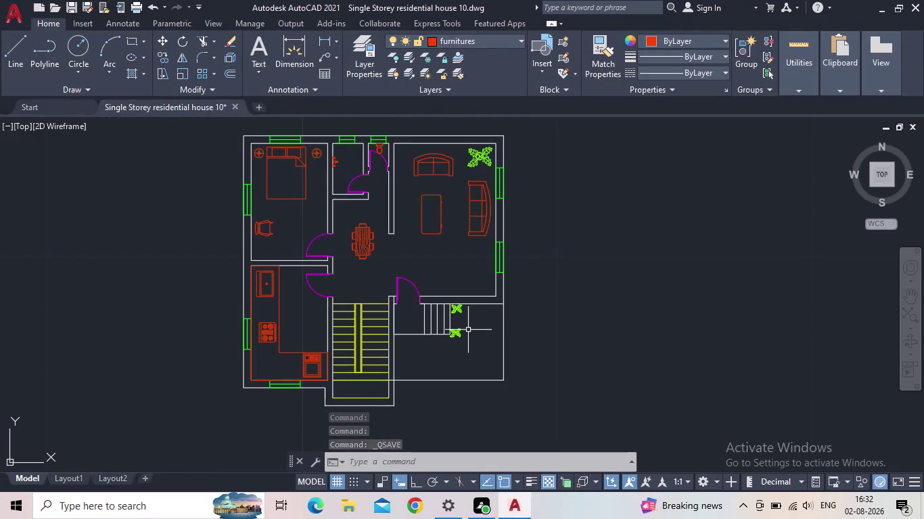
Recentre the floor plan and create a new layer named 'section'.
scroll(up, 3)
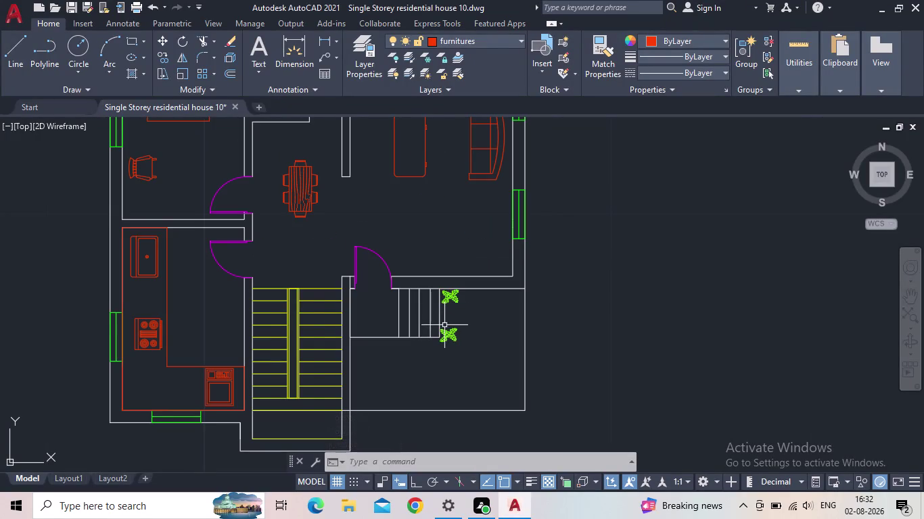
middle_drag(453, 345, 459, 399)
scroll(down, 3)
scroll(down, 3)
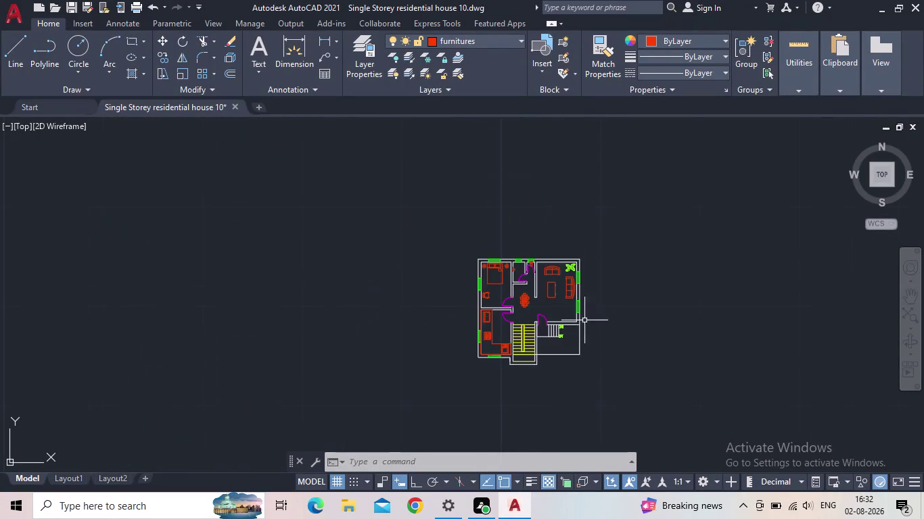
scroll(up, 3)
click(75, 6)
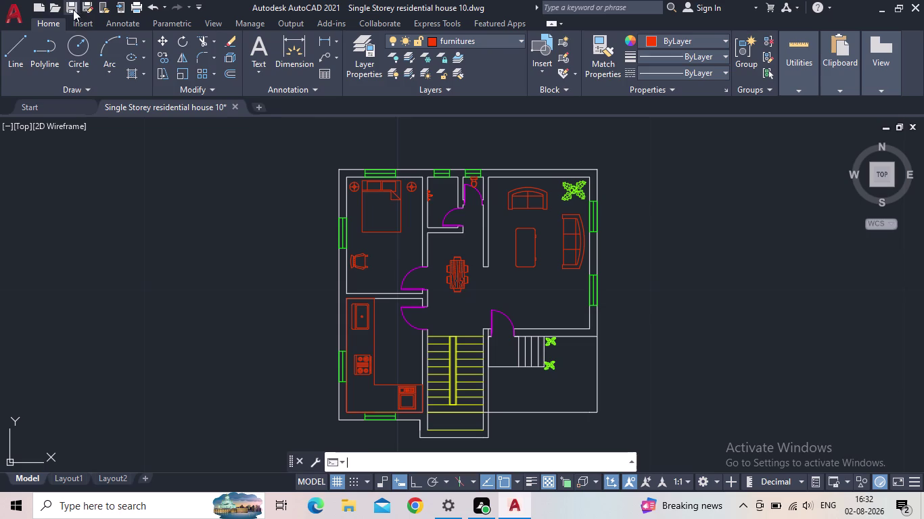
middle_drag(543, 288, 528, 281)
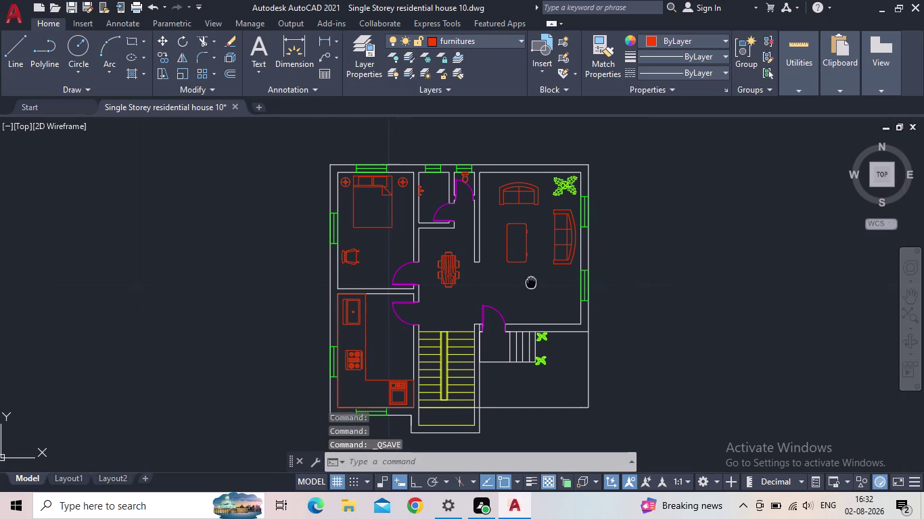
middle_drag(528, 281, 524, 280)
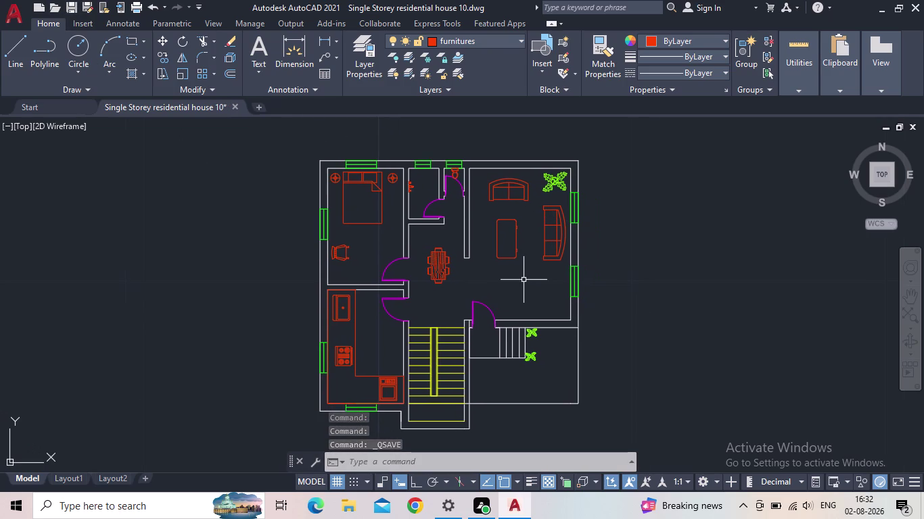
middle_drag(464, 288, 472, 281)
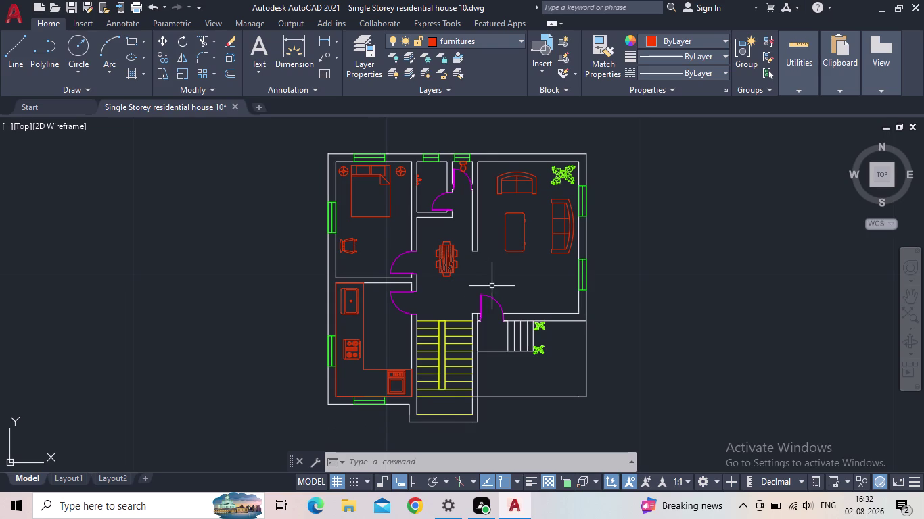
middle_drag(493, 286, 469, 291)
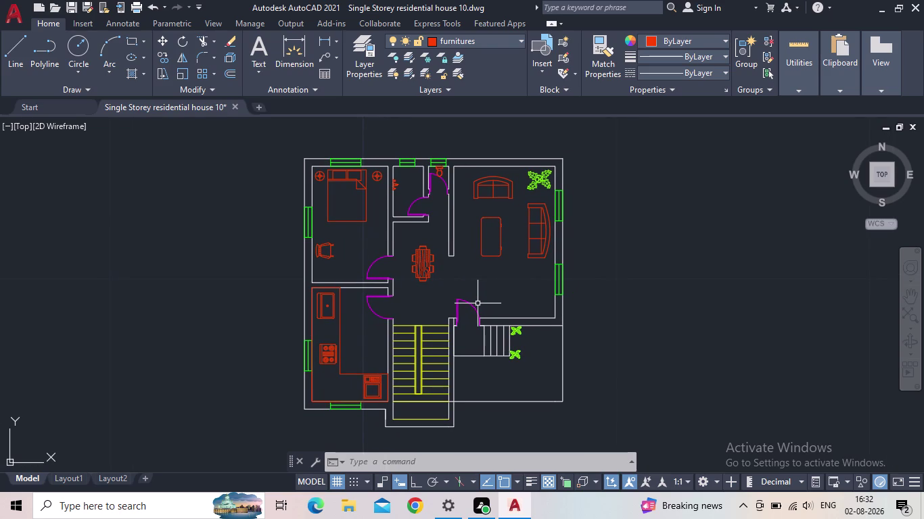
middle_drag(452, 305, 445, 278)
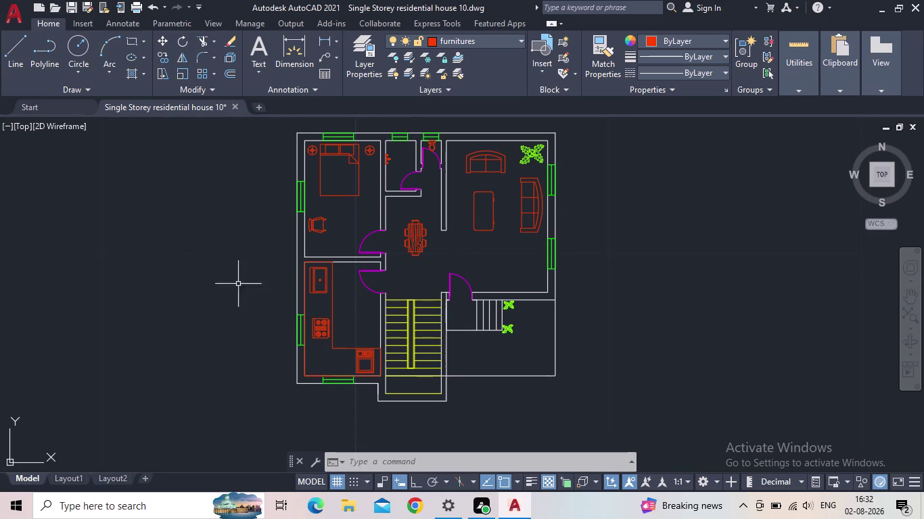
click(369, 55)
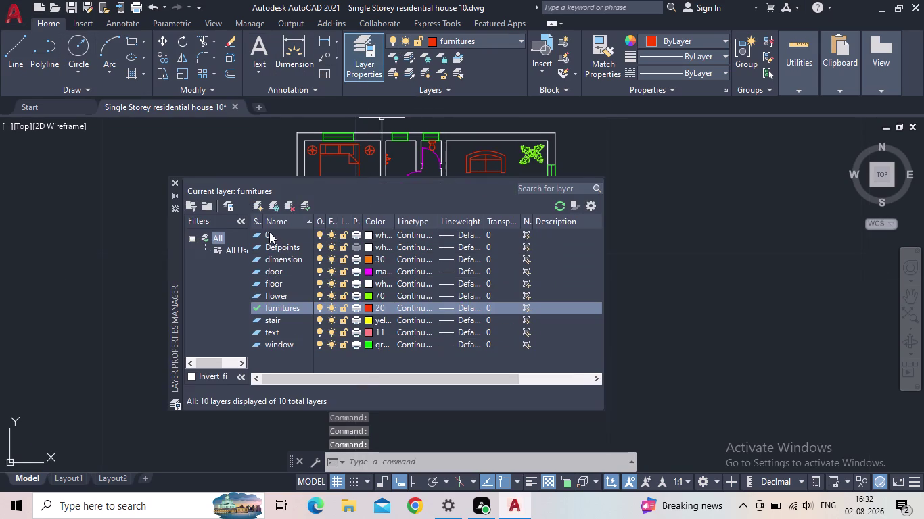
click(257, 200)
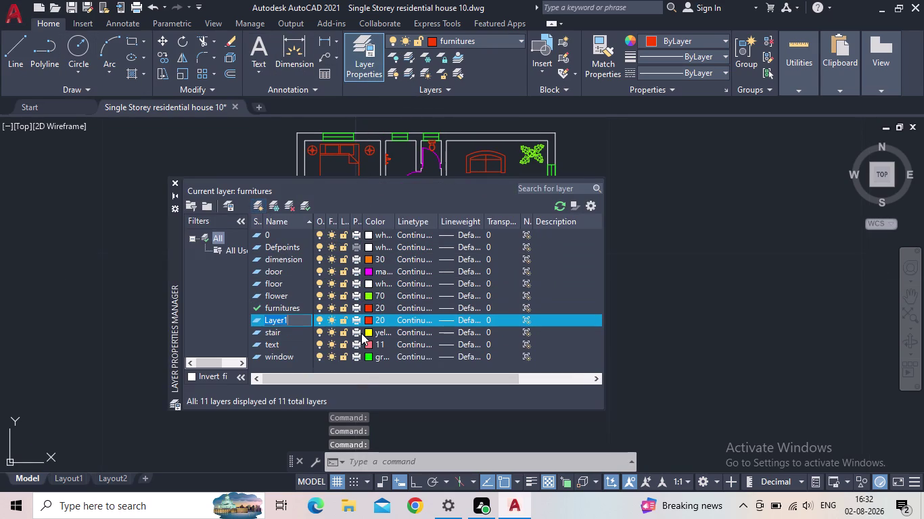
text(sect)
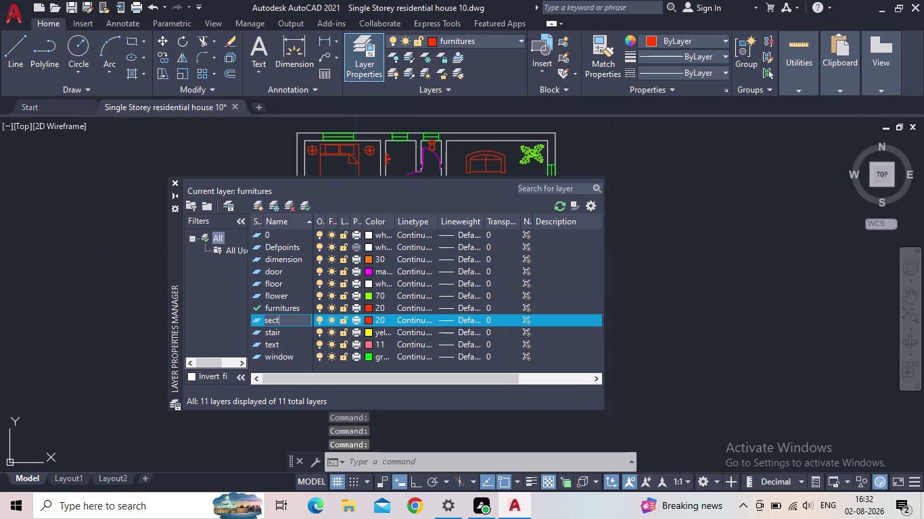
text(ion)
key(Return)
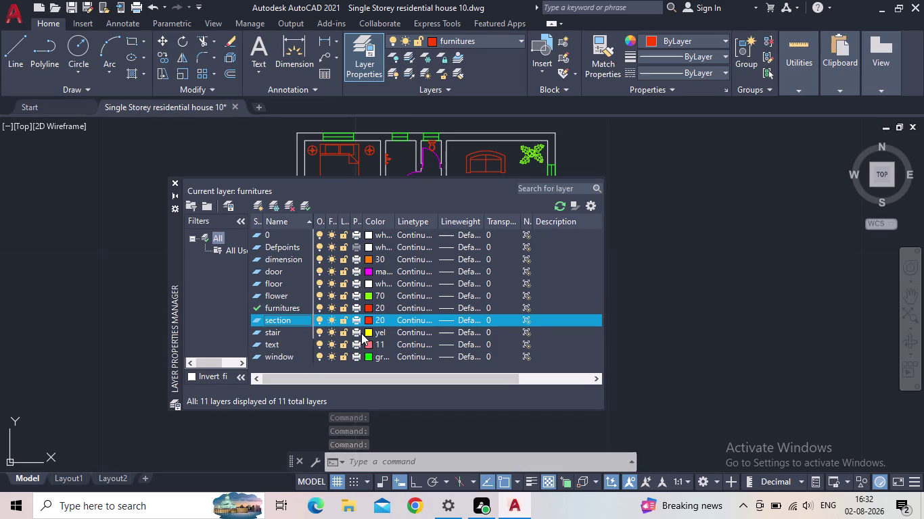
Set the section layer's colour to red and close the layer manager.
click(366, 318)
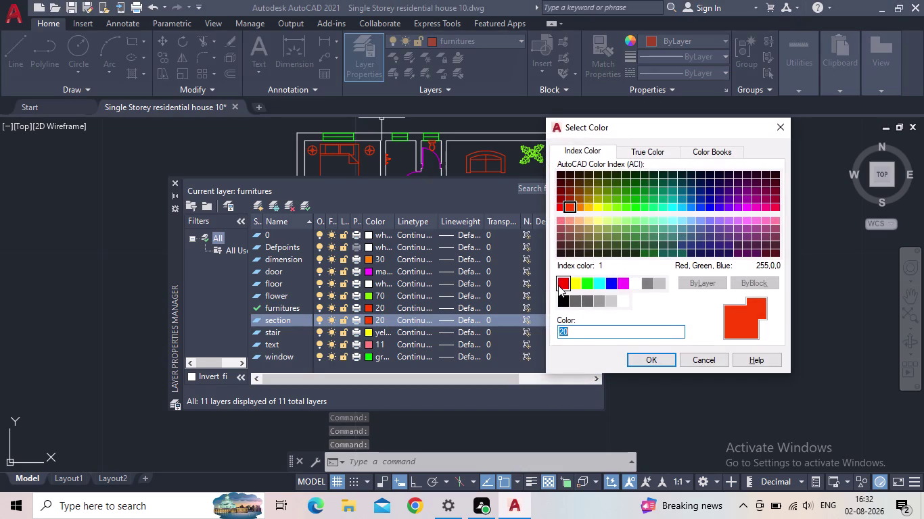
click(560, 285)
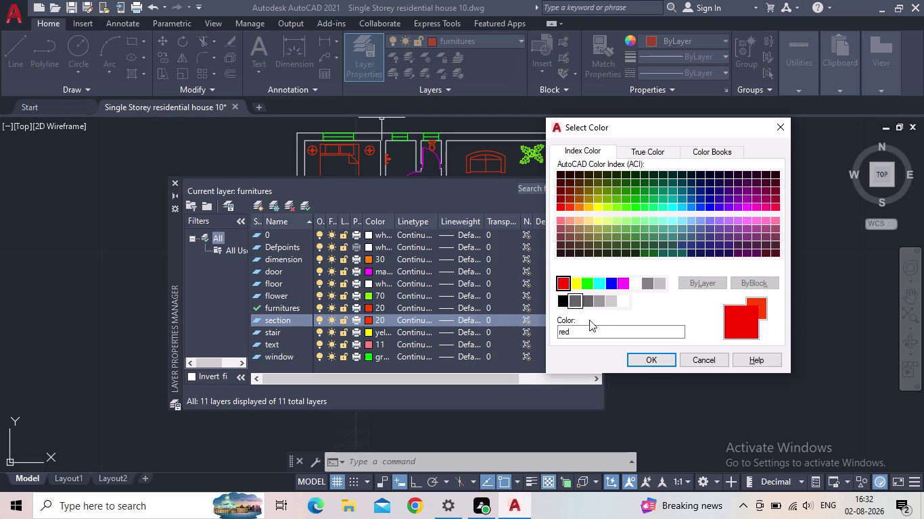
click(640, 355)
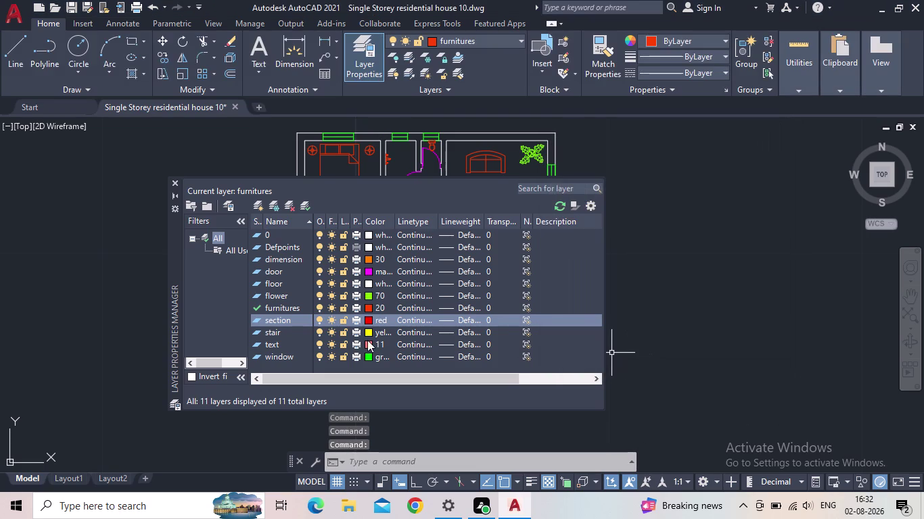
click(178, 181)
click(13, 57)
scroll(up, 3)
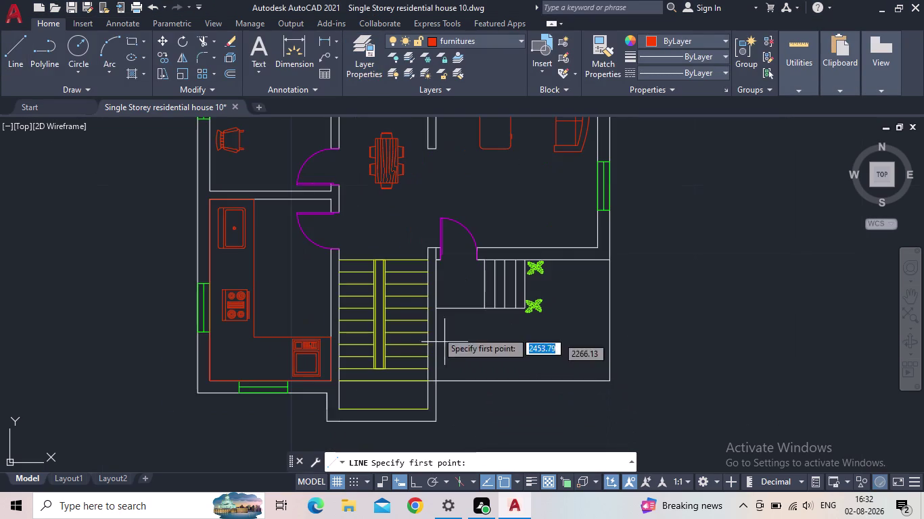
Draw the outline line down the staircase, across its foot and back up.
scroll(up, 3)
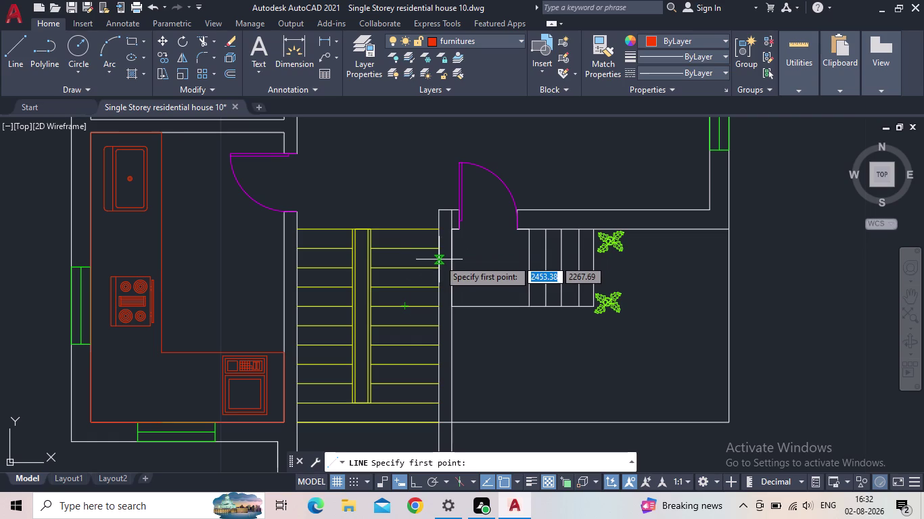
drag(402, 229, 401, 237)
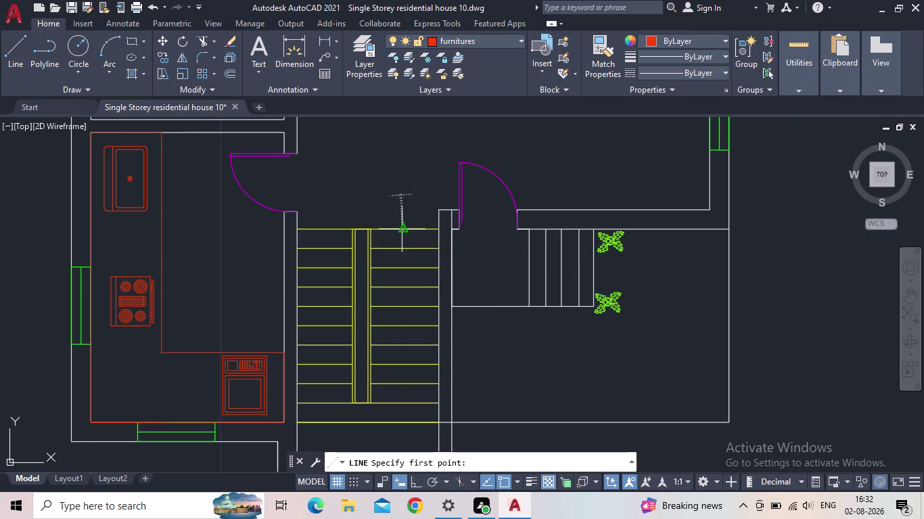
click(415, 482)
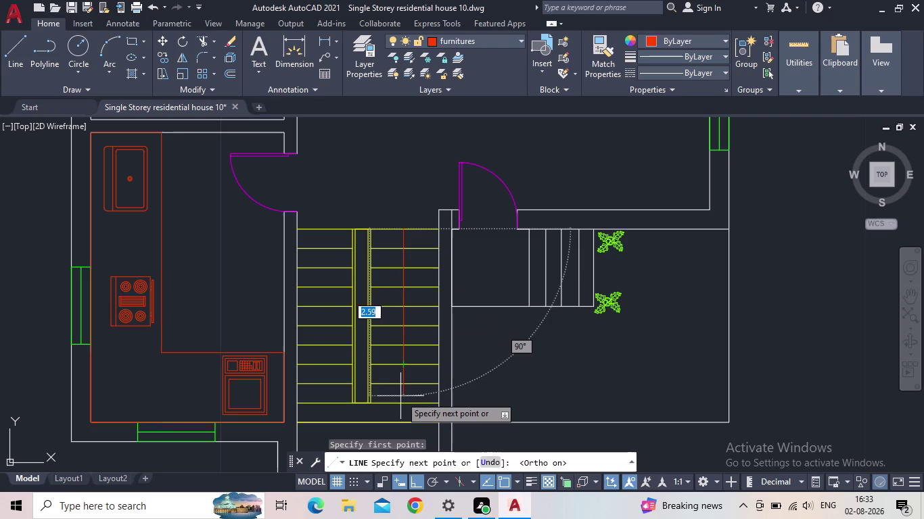
middle_drag(402, 399, 422, 344)
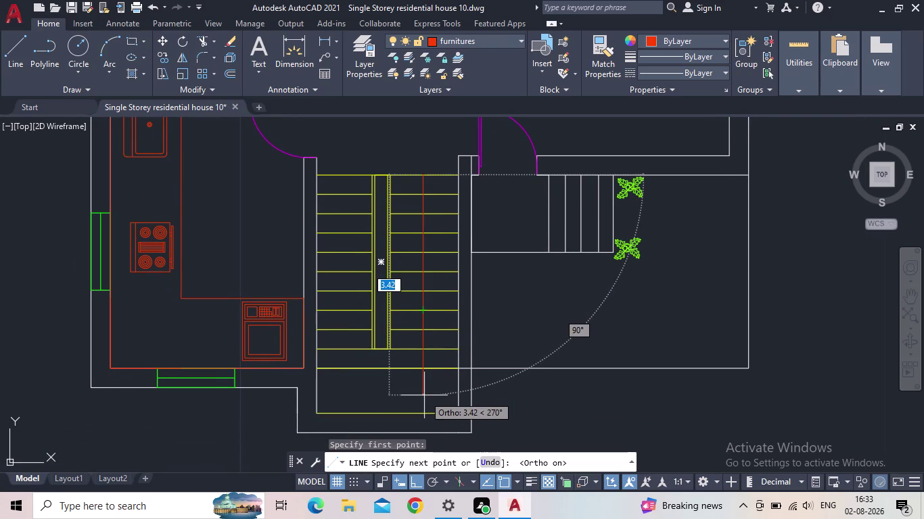
click(424, 396)
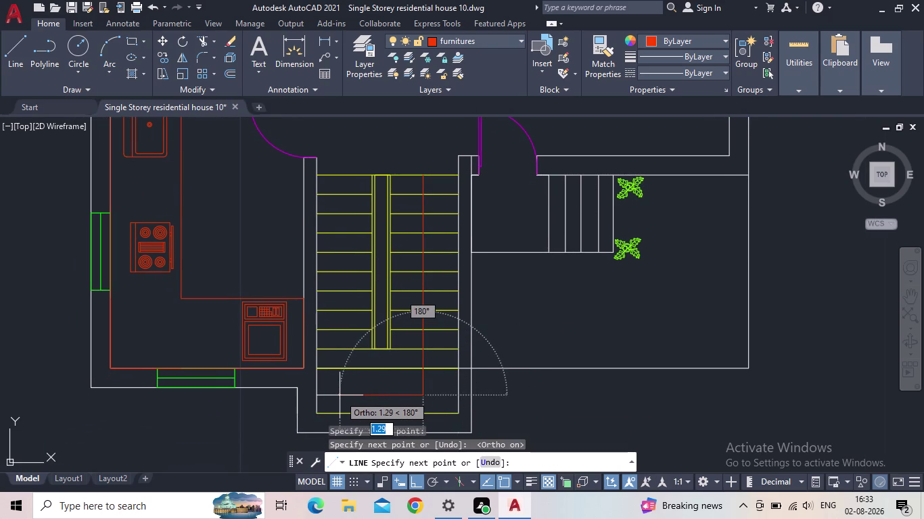
click(333, 395)
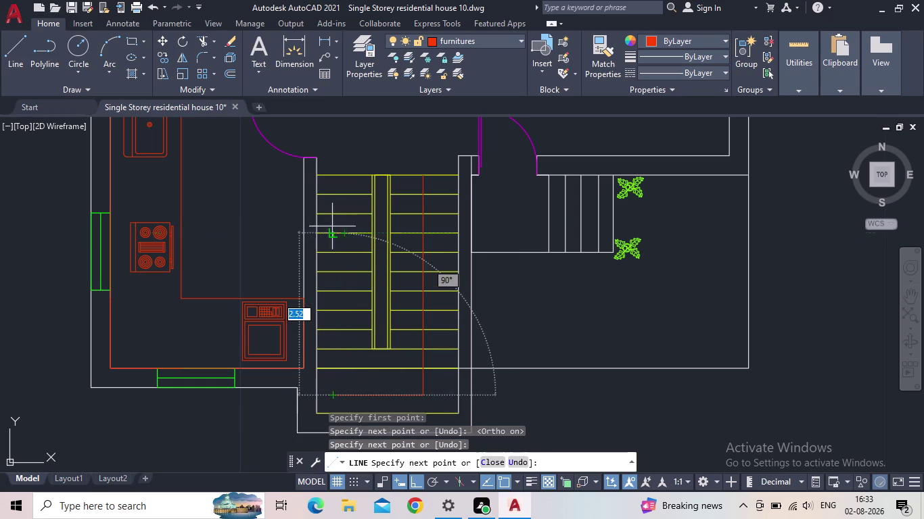
click(332, 175)
key(Escape)
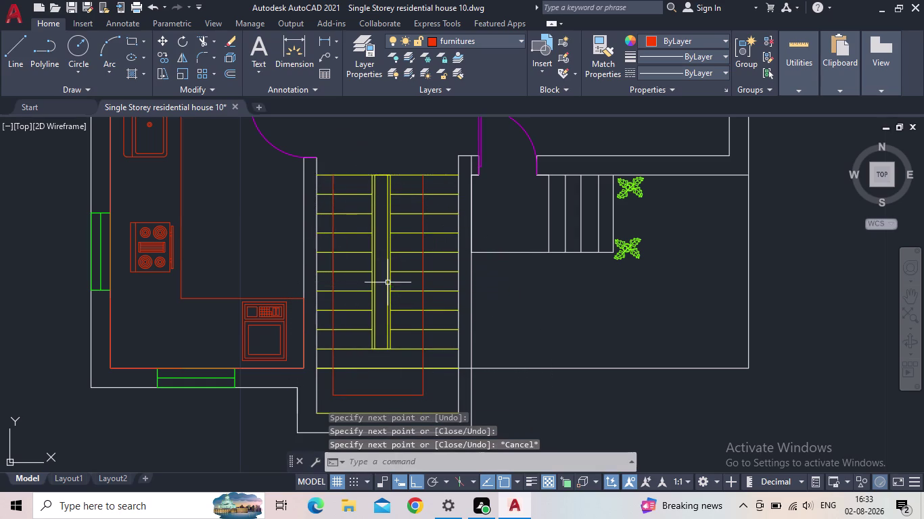
Reposition the view over the stair top and bring up the layer list.
scroll(down, 3)
middle_drag(390, 282, 371, 276)
scroll(up, 3)
scroll(up, 3)
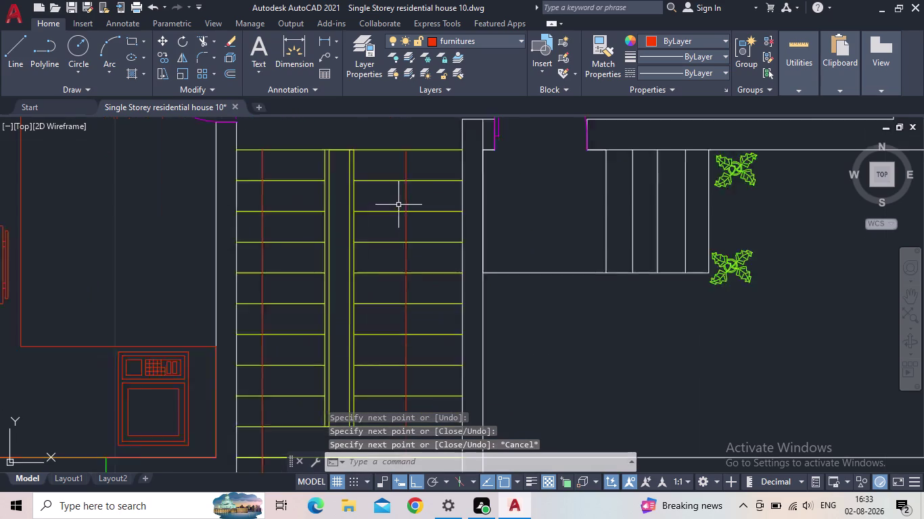
scroll(up, 3)
scroll(down, 3)
middle_drag(419, 225, 476, 227)
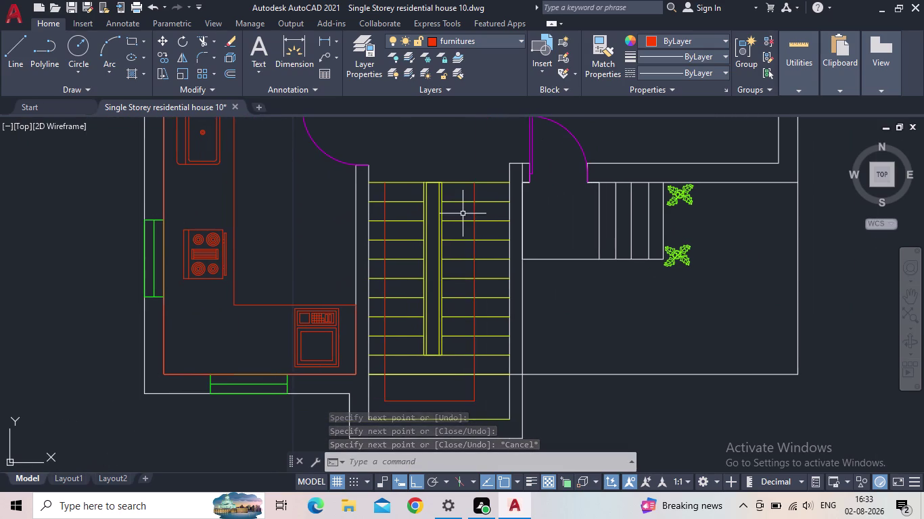
scroll(up, 3)
middle_drag(456, 134, 399, 213)
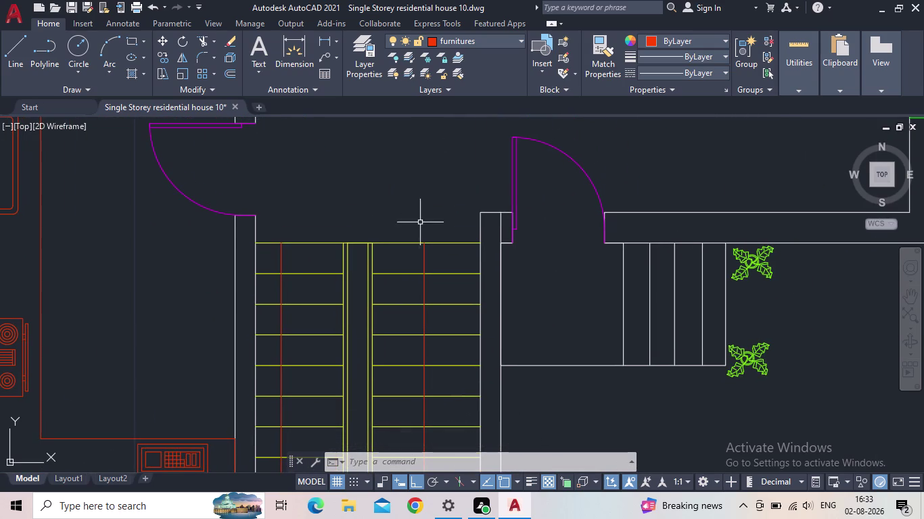
click(480, 37)
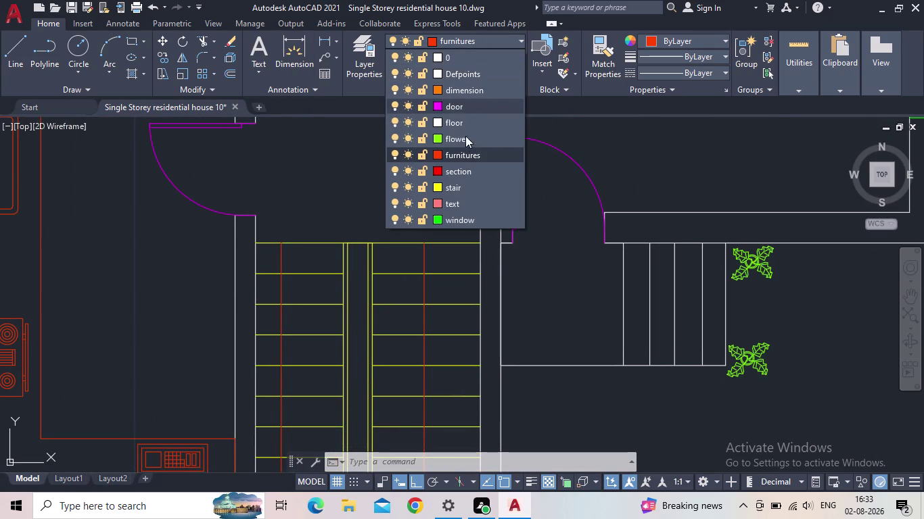
Confirm red as the section layer's colour.
click(442, 171)
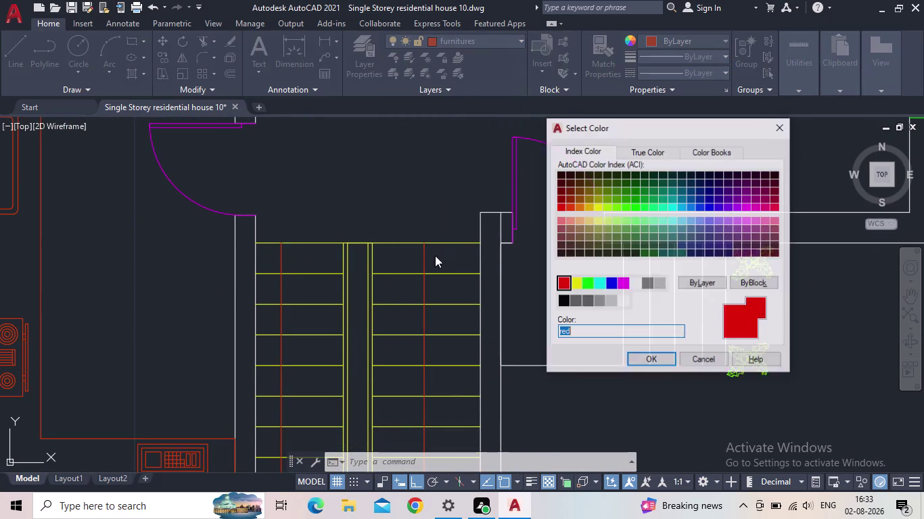
click(641, 356)
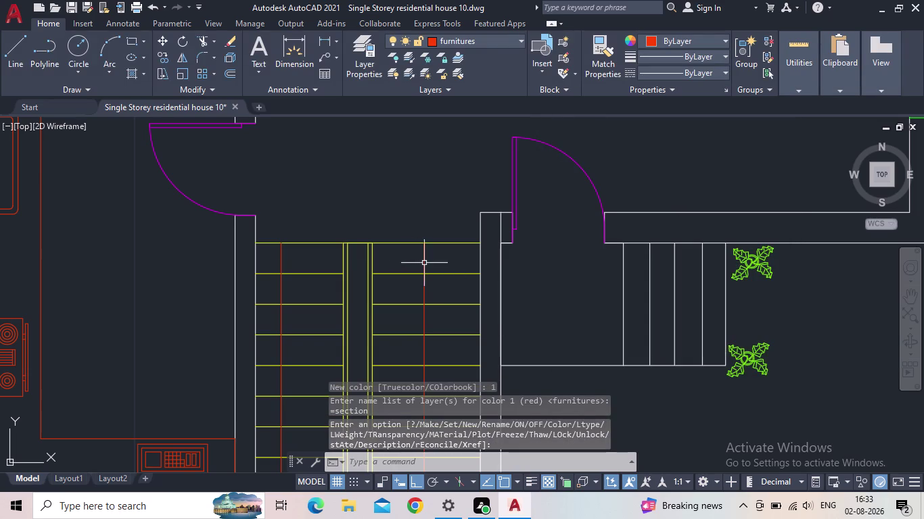
click(424, 263)
scroll(down, 3)
middle_drag(478, 224, 522, 146)
scroll(up, 3)
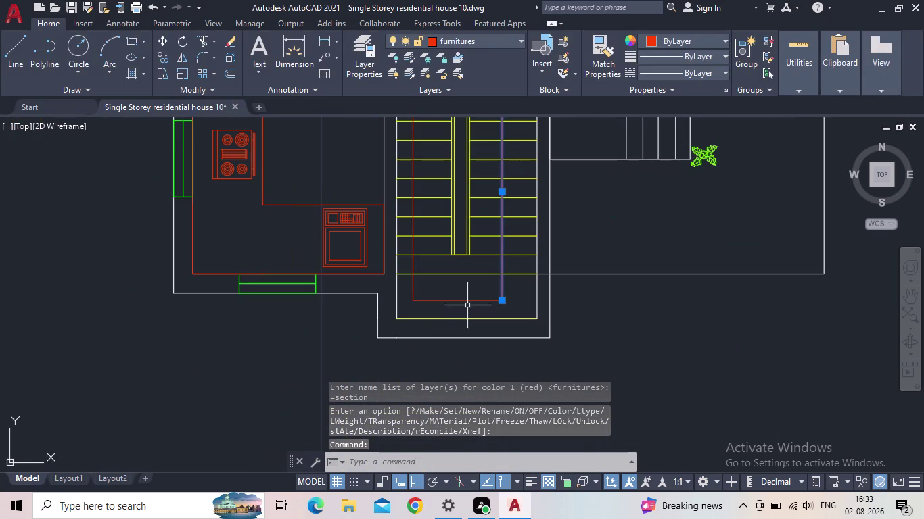
Move the stair's cut line segments onto the section layer.
click(467, 306)
click(444, 287)
click(410, 242)
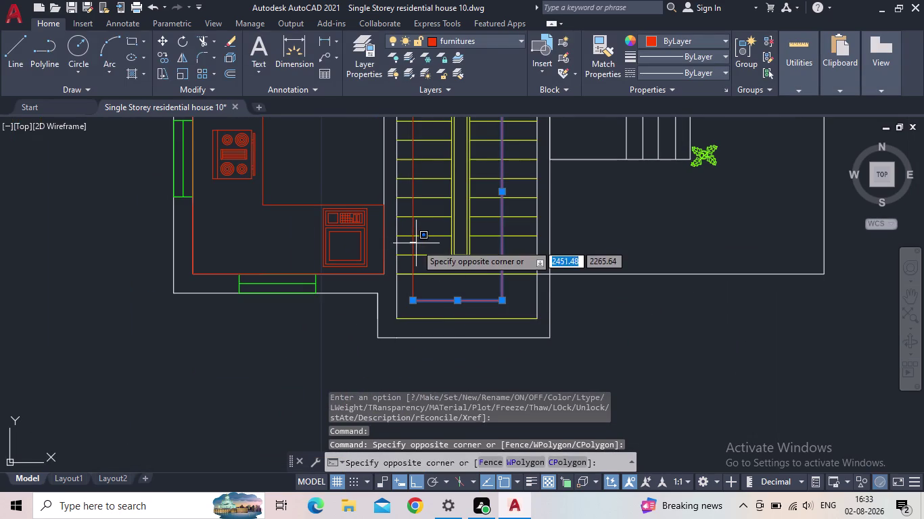
click(415, 244)
click(413, 247)
click(477, 39)
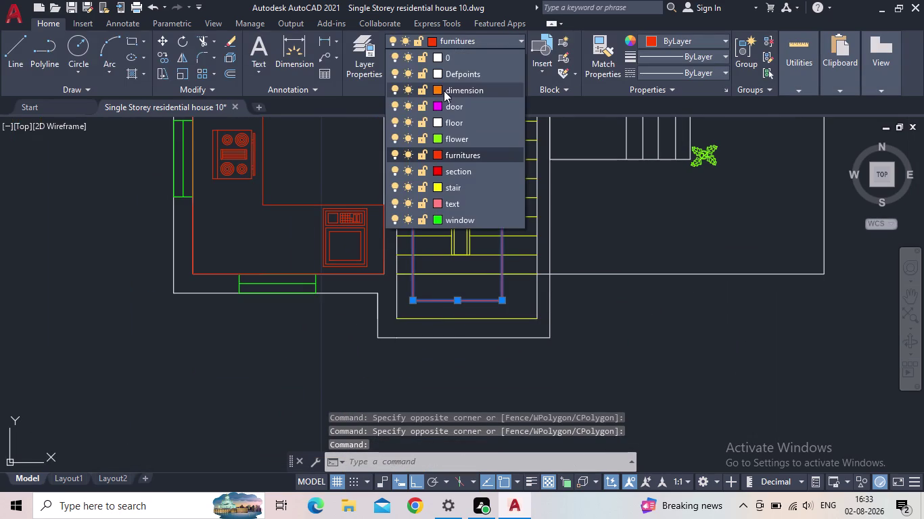
click(448, 173)
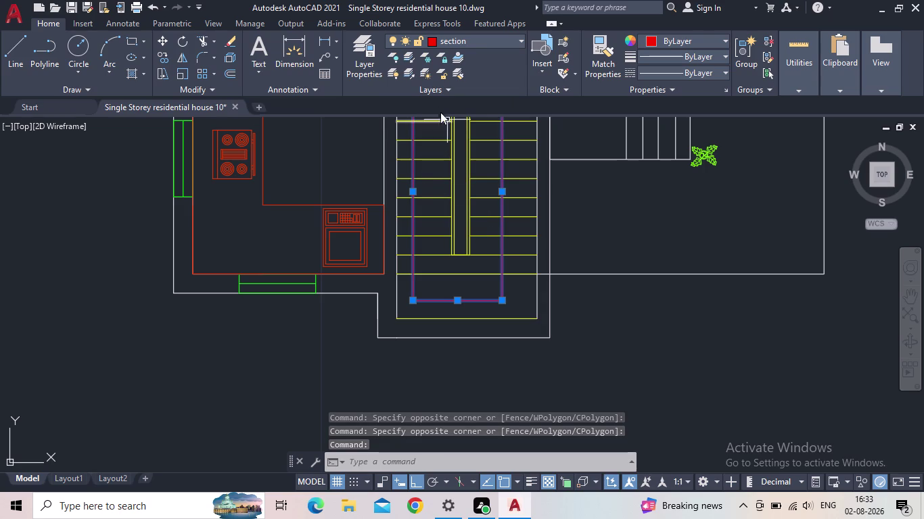
key(Escape)
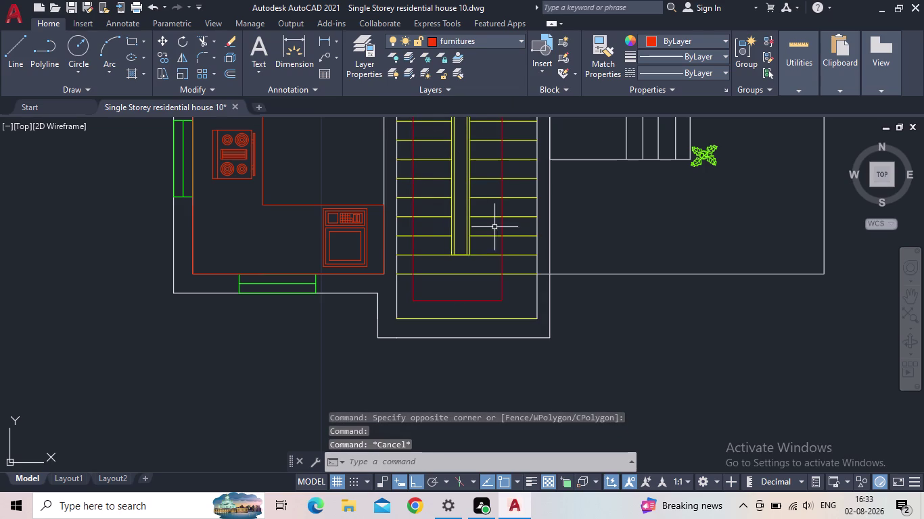
Make section the current layer.
middle_drag(495, 236, 508, 365)
scroll(down, 3)
click(452, 43)
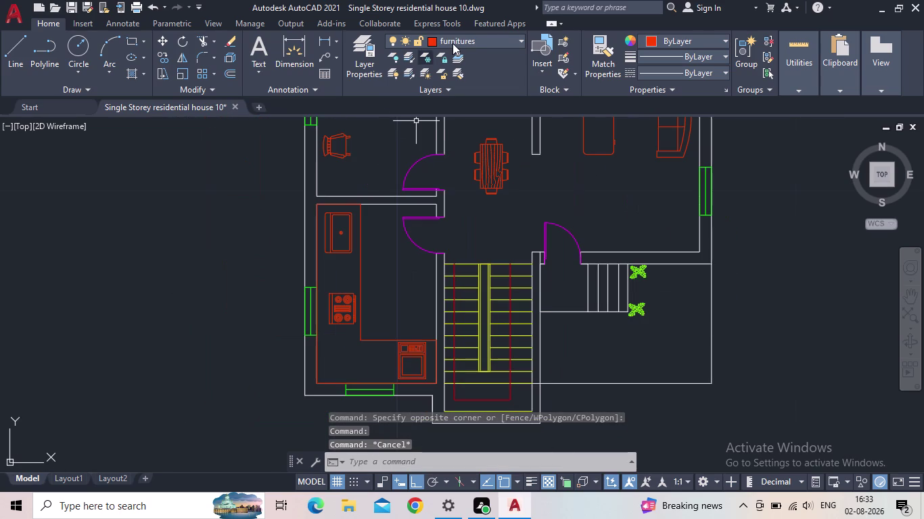
click(447, 174)
click(371, 74)
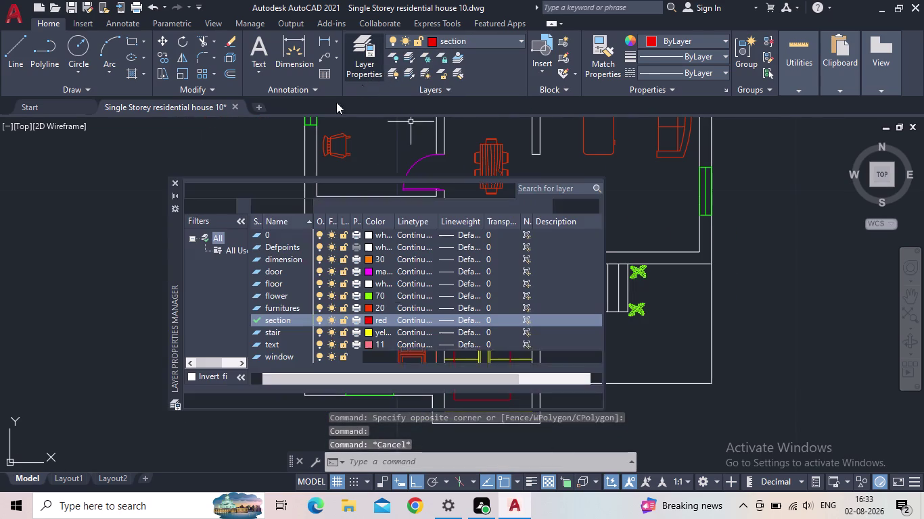
click(175, 180)
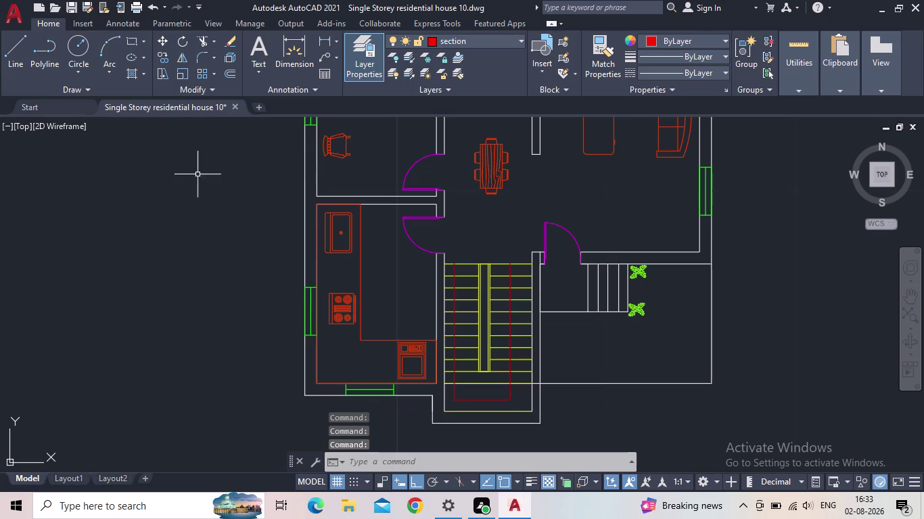
Start a new line with its first point just above the stairs.
middle_drag(508, 220, 486, 157)
scroll(up, 3)
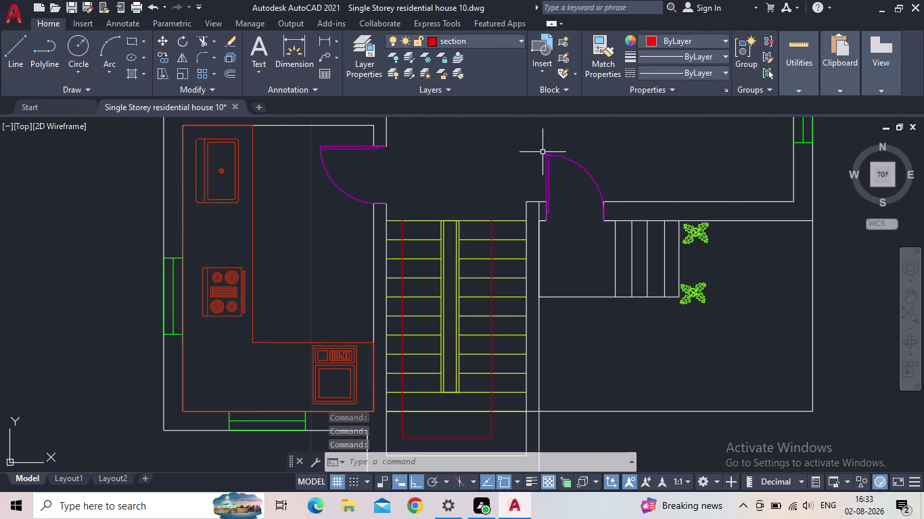
click(23, 47)
click(503, 192)
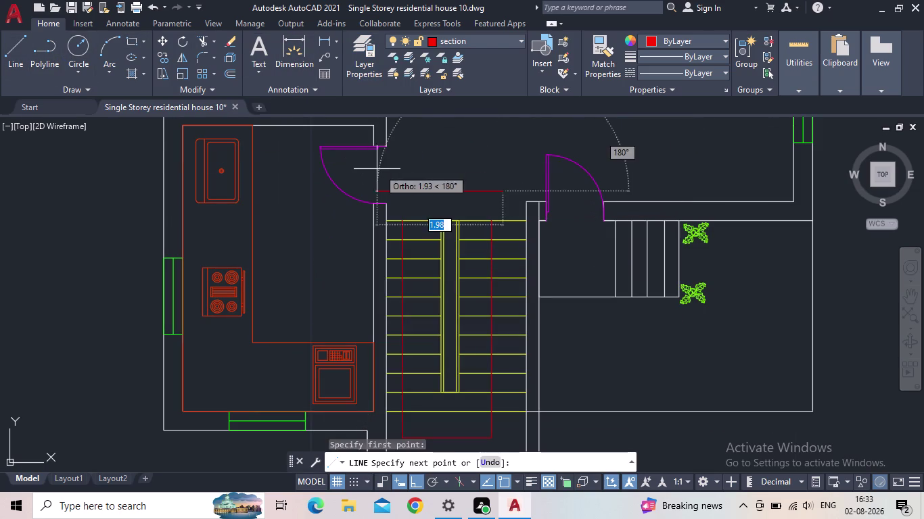
click(468, 189)
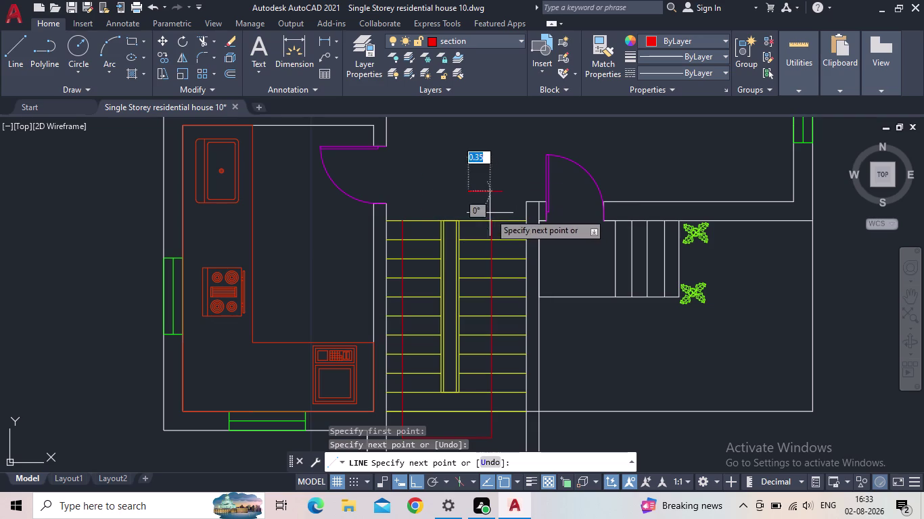
middle_drag(496, 196, 487, 157)
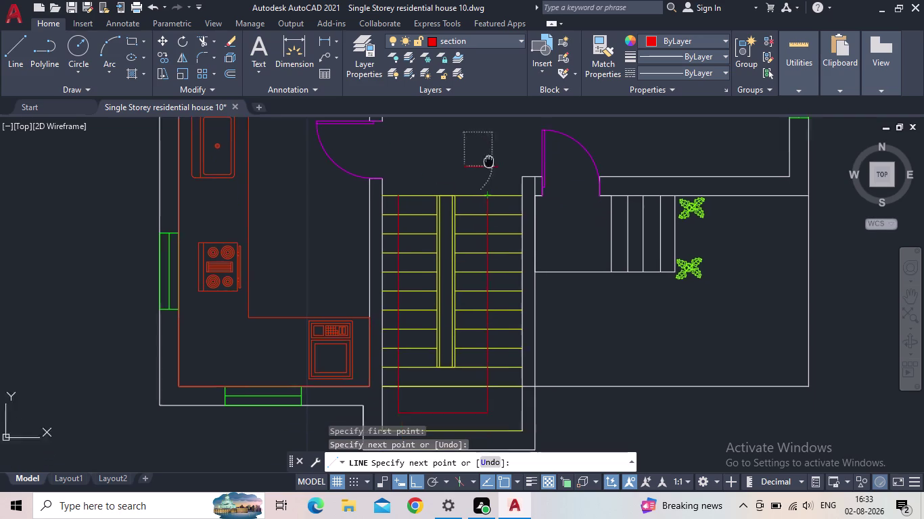
middle_drag(487, 157, 482, 144)
scroll(down, 3)
scroll(up, 3)
scroll(up, 3)
middle_drag(479, 164, 464, 273)
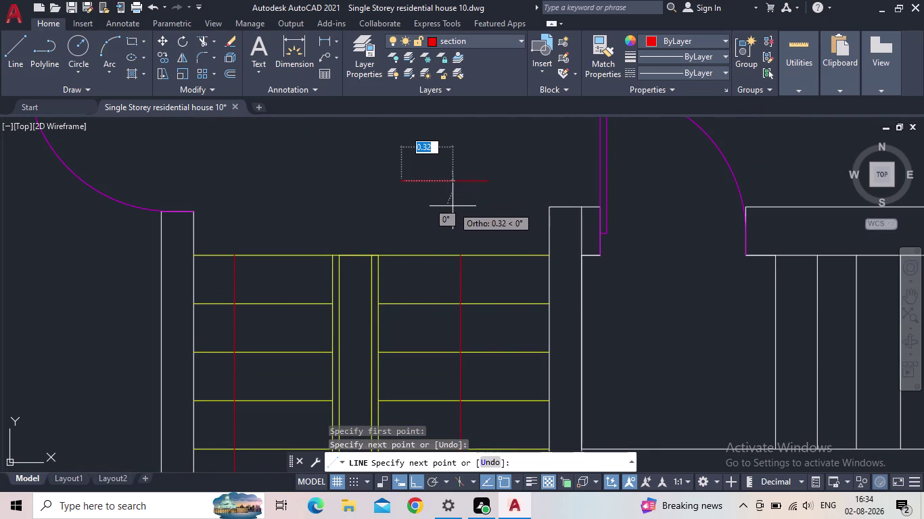
Draw the marker's horizontal top line and a vertical line down from its midpoint.
key(Escape)
click(451, 180)
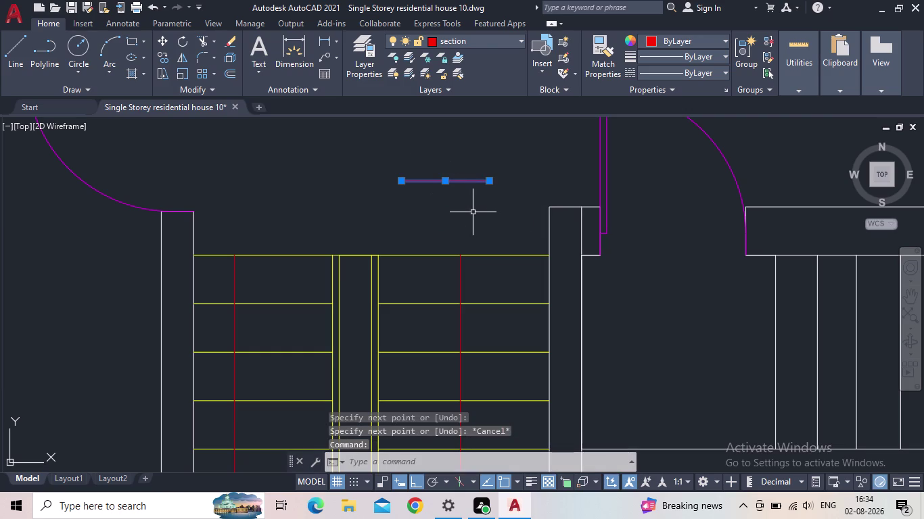
key(l)
key(space)
drag(445, 180, 447, 189)
click(445, 235)
key(Escape)
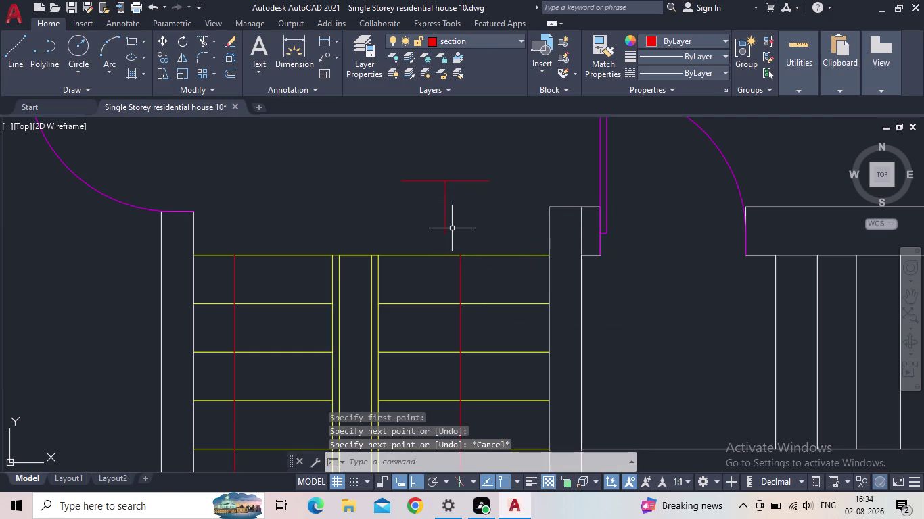
Draw left and right diagonals from the top line's ends to the vertical line.
key(l)
key(Return)
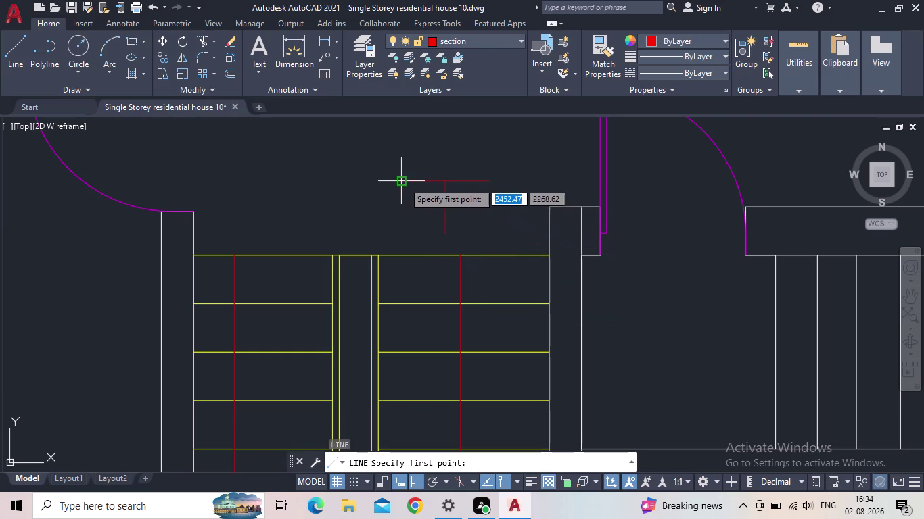
click(405, 182)
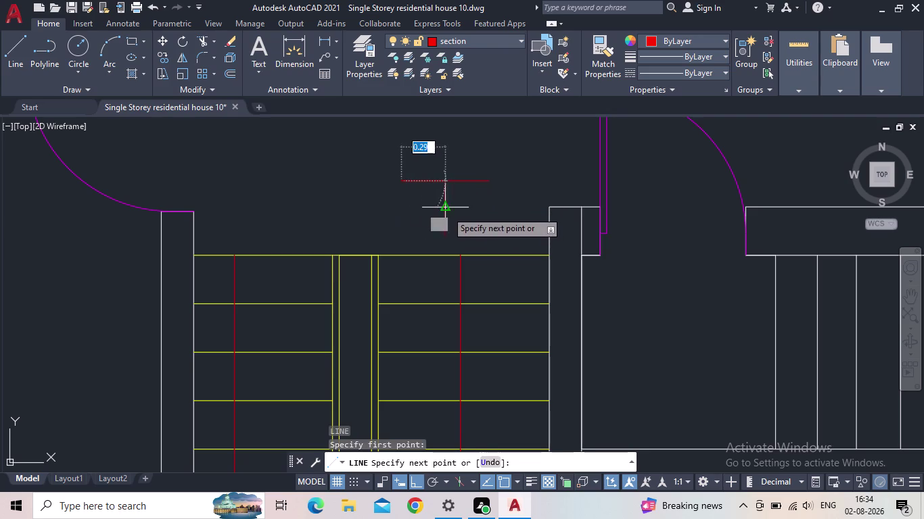
click(445, 209)
key(Escape)
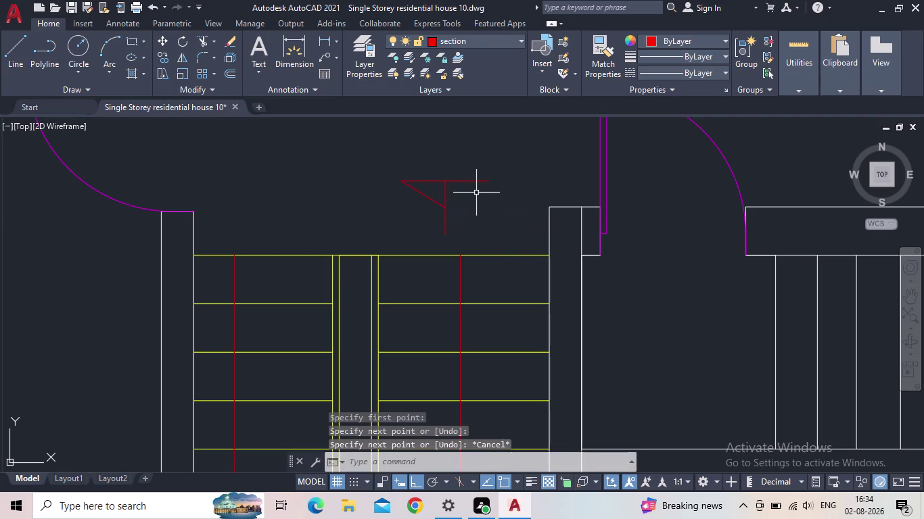
key(space)
click(486, 182)
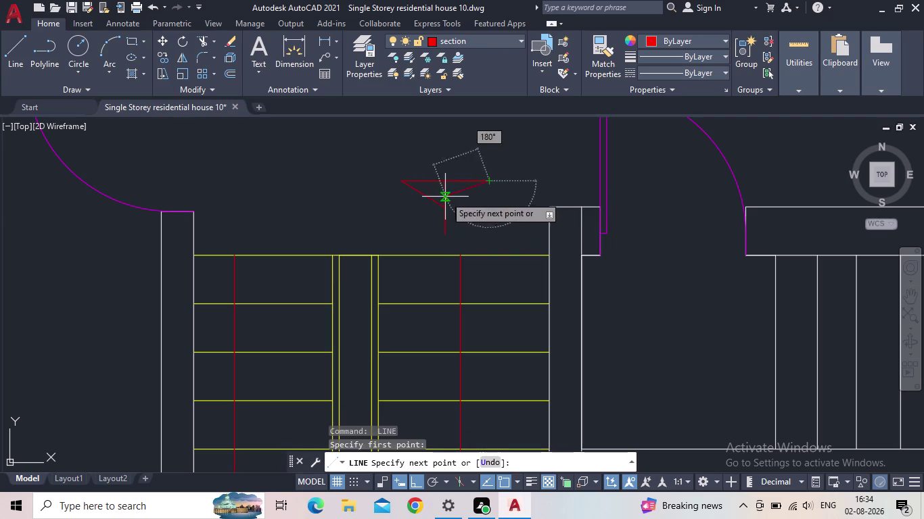
click(446, 205)
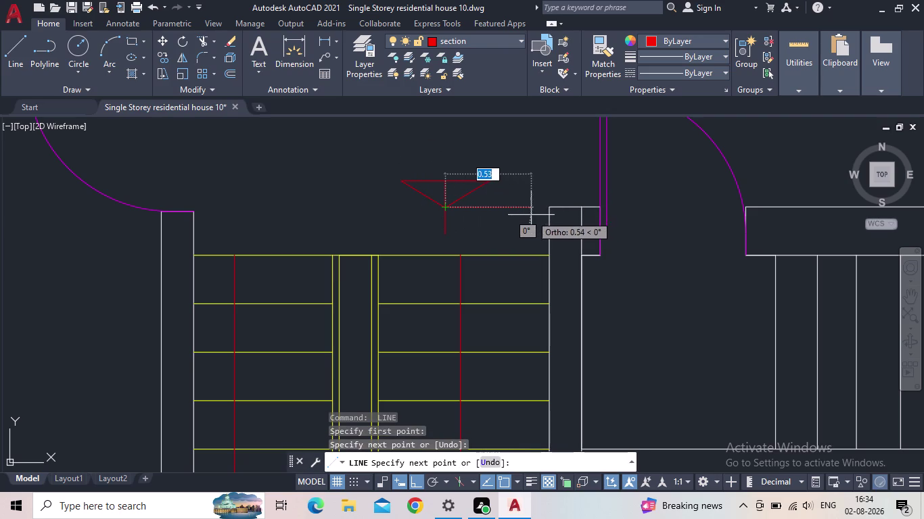
key(Escape)
Trim away the vertical stub to leave a clean triangle, then select the marker.
text(tr)
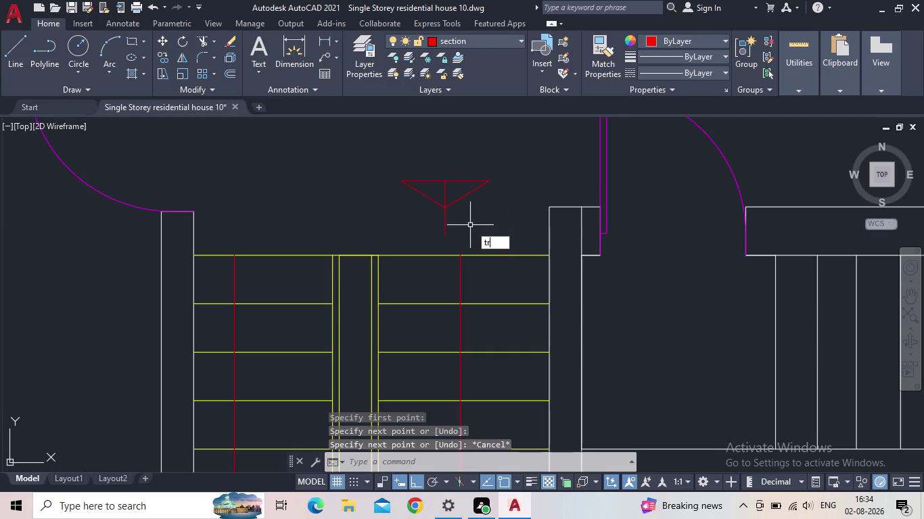
key(space)
drag(467, 220, 434, 223)
click(445, 193)
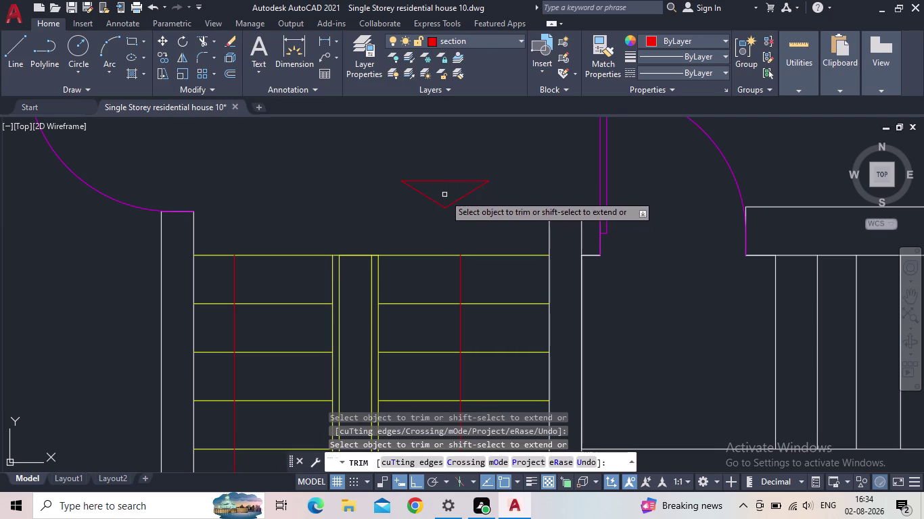
key(Escape)
scroll(down, 3)
middle_drag(478, 220, 476, 210)
click(472, 211)
click(420, 171)
scroll(up, 3)
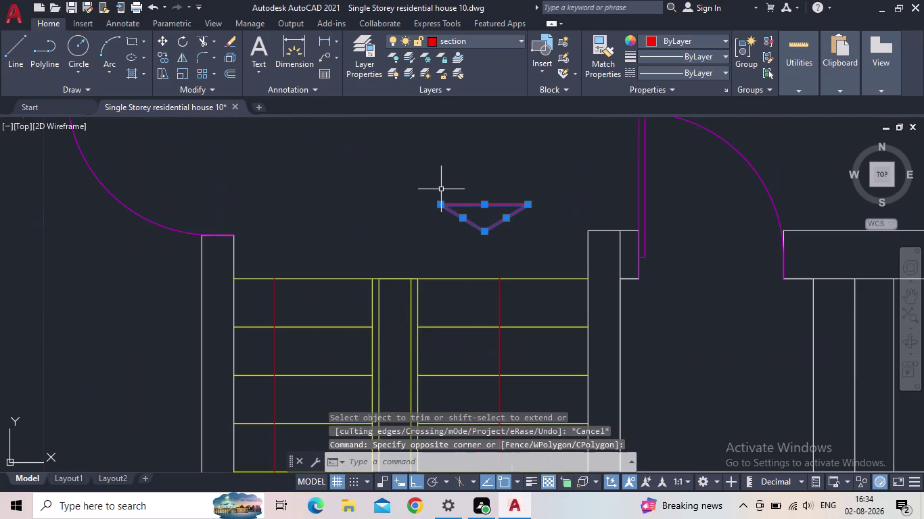
Copy the triangle marker to spots left of and above the original.
text(co)
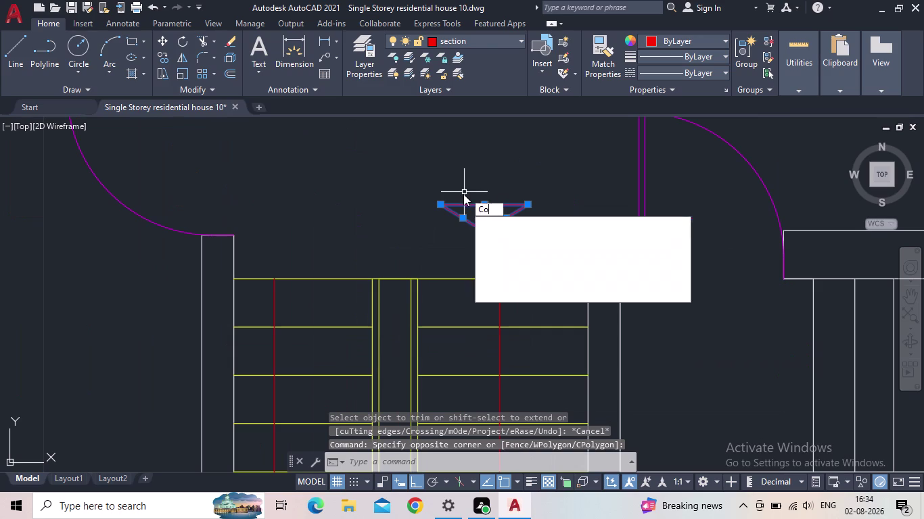
key(Return)
click(487, 202)
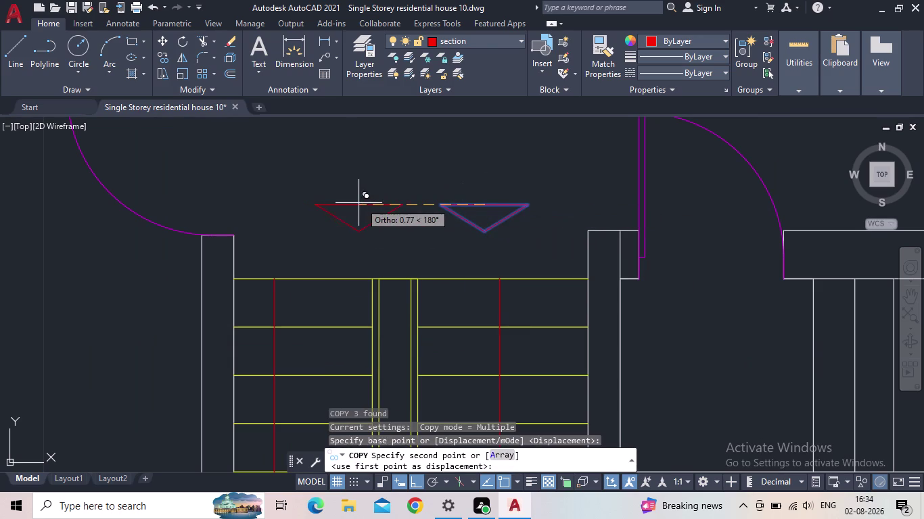
click(332, 206)
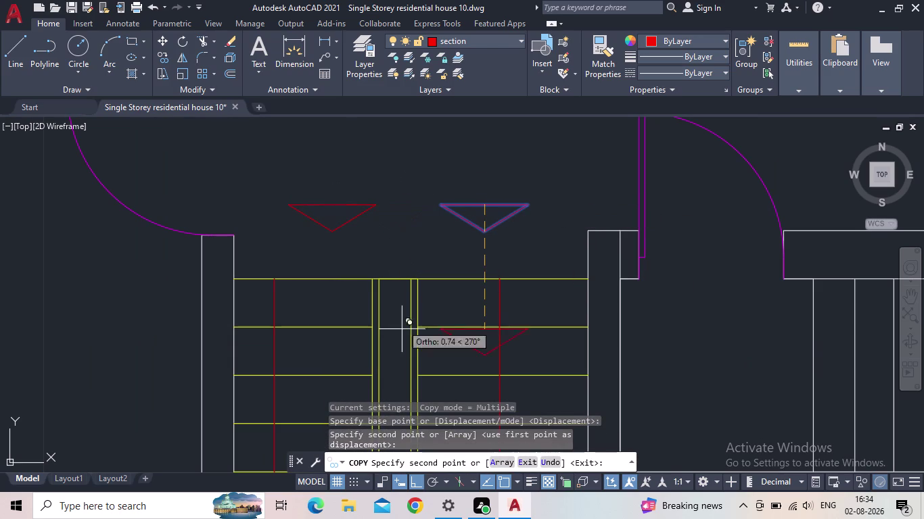
click(414, 483)
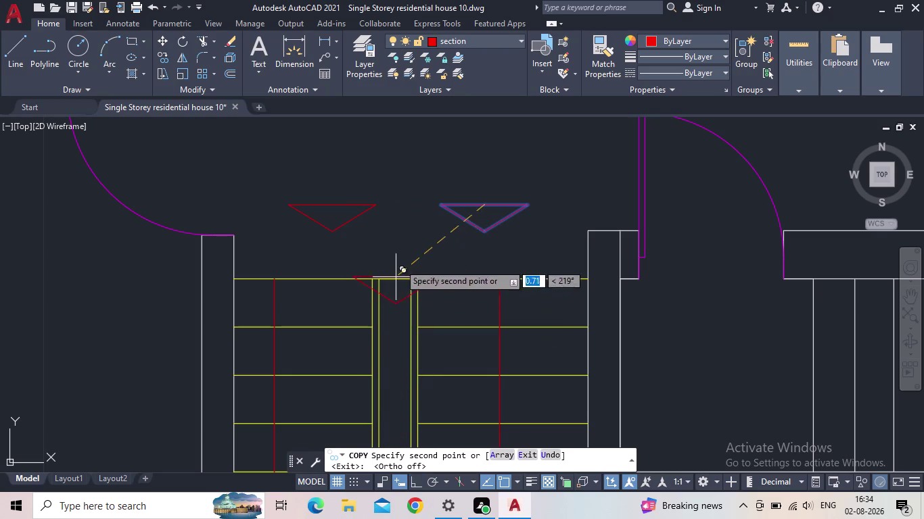
click(394, 147)
key(Escape)
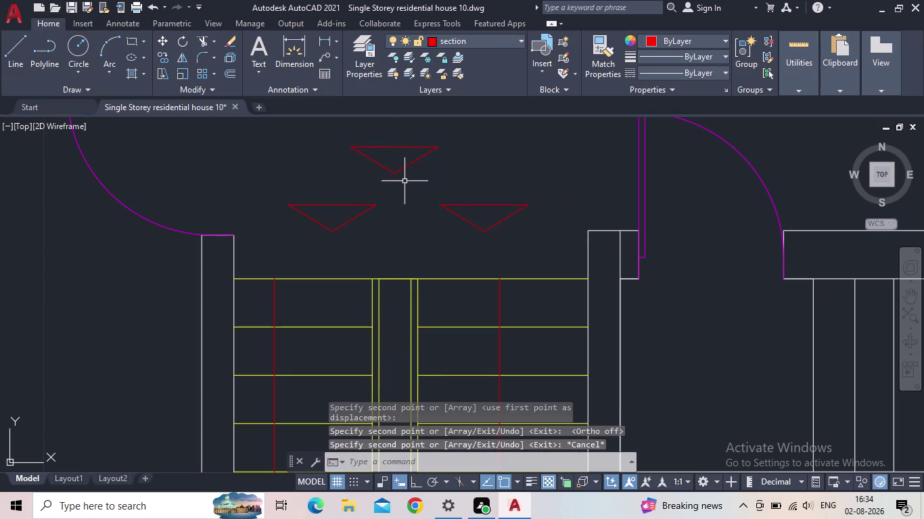
Rotate the left triangle 90° so it points sideways.
drag(380, 231, 374, 230)
click(282, 199)
key(r)
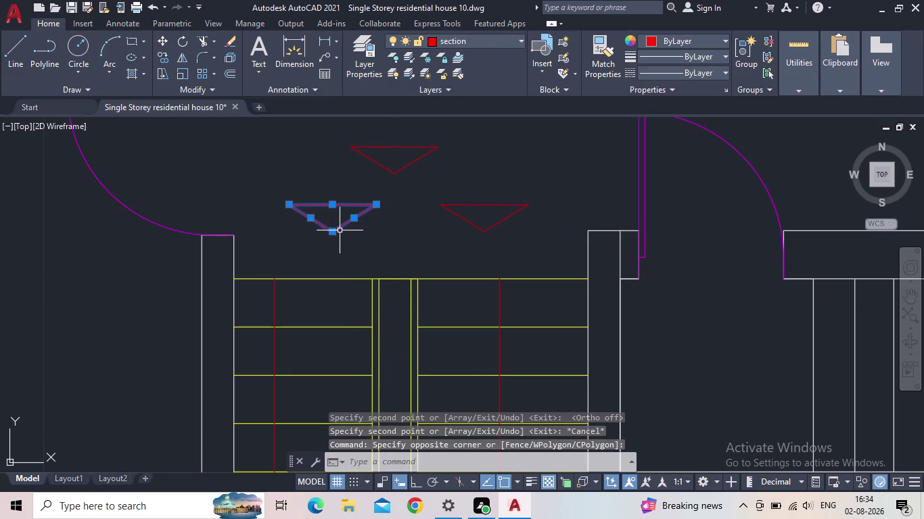
key(o)
key(Return)
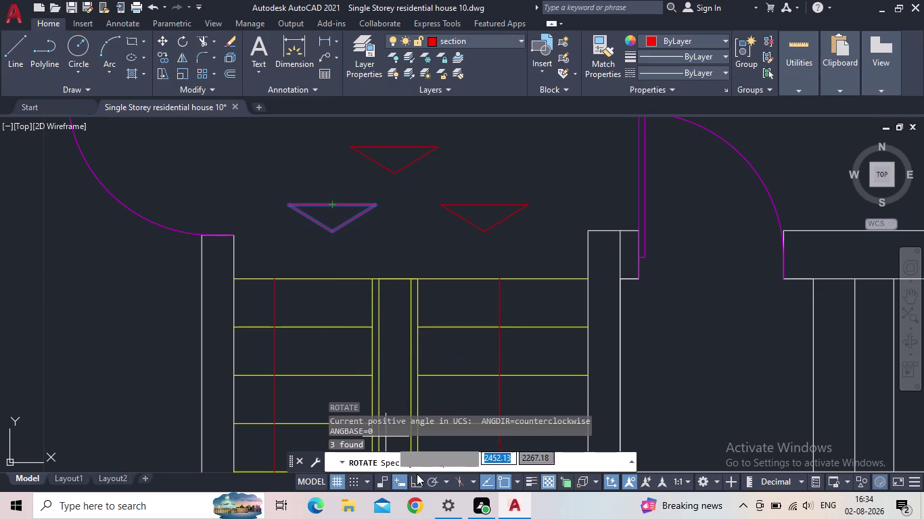
click(418, 480)
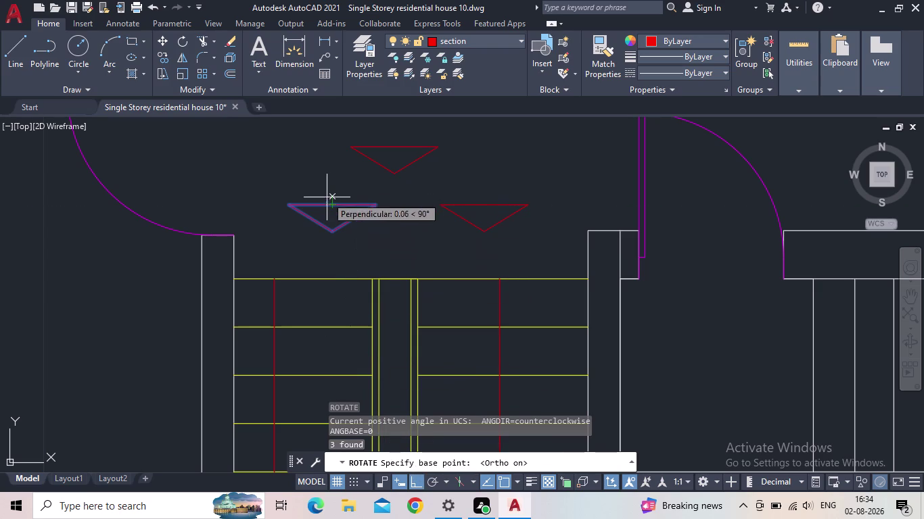
click(332, 200)
click(347, 248)
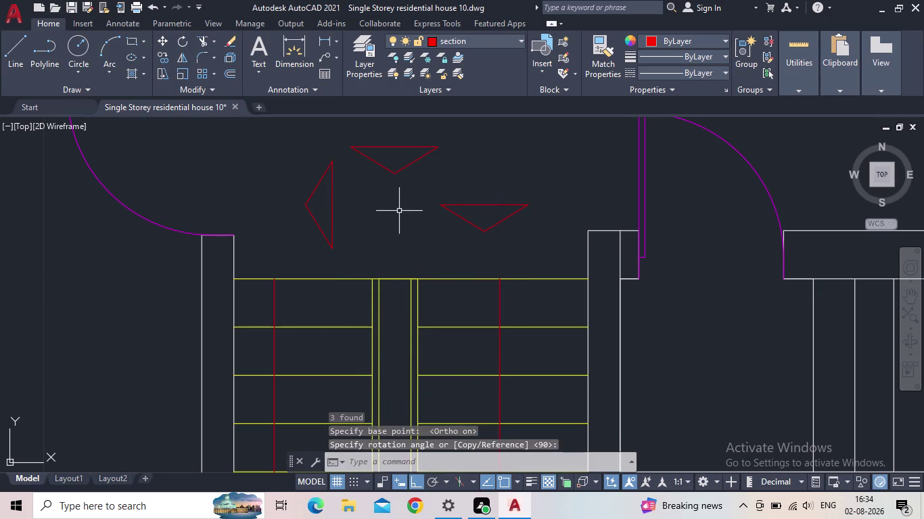
key(Escape)
Rotate the top triangle 270° so it points upward.
drag(407, 192, 395, 188)
click(356, 134)
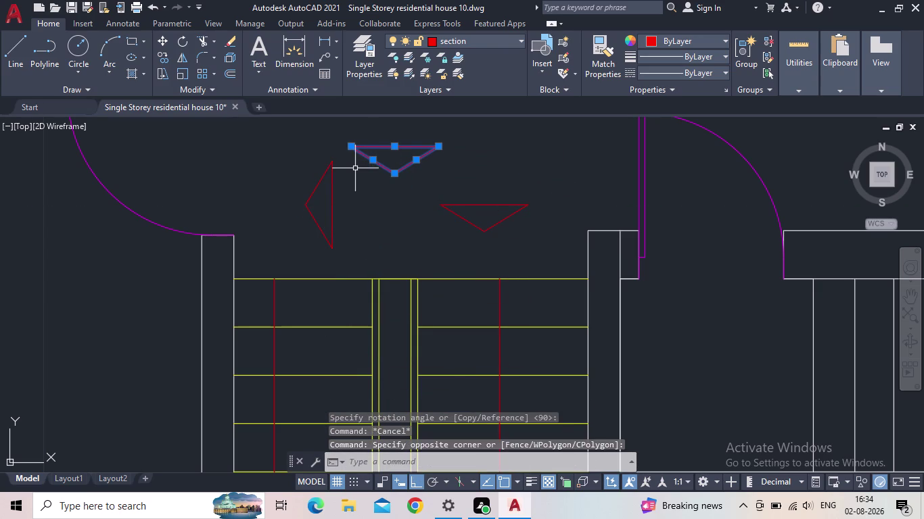
text(ro)
key(Return)
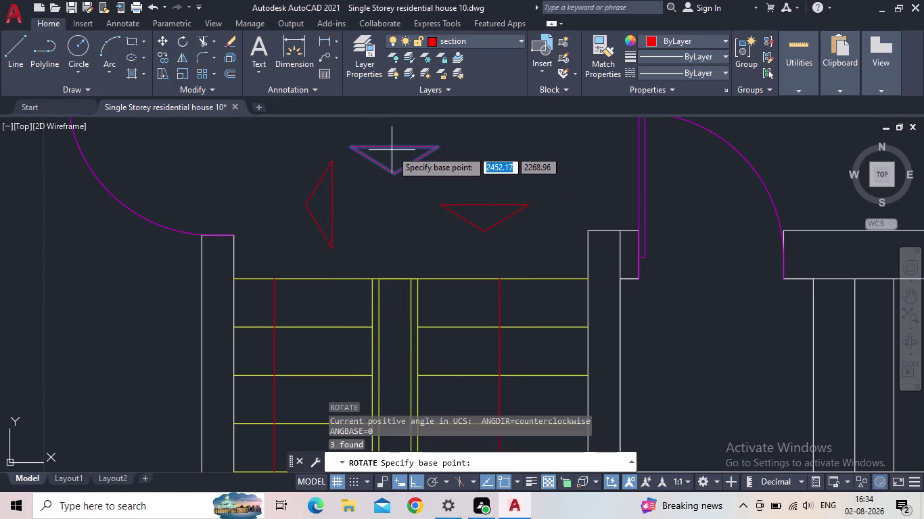
click(390, 150)
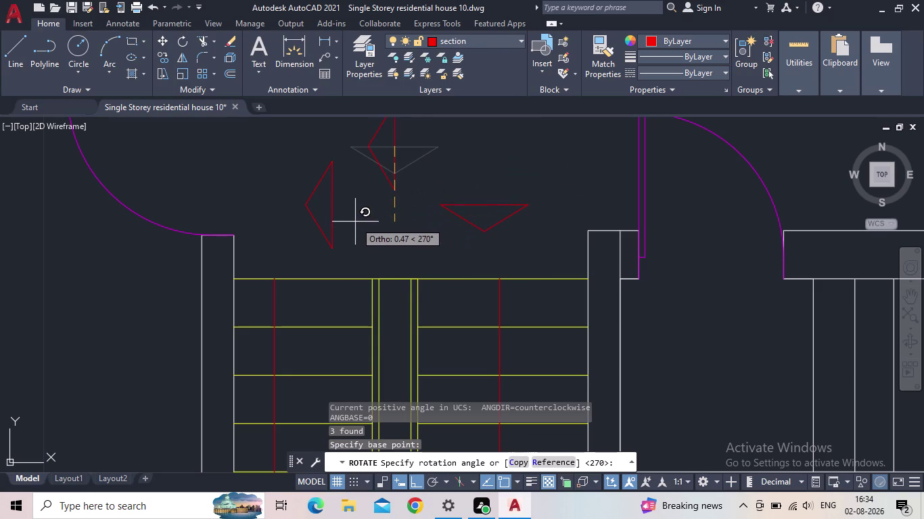
click(188, 155)
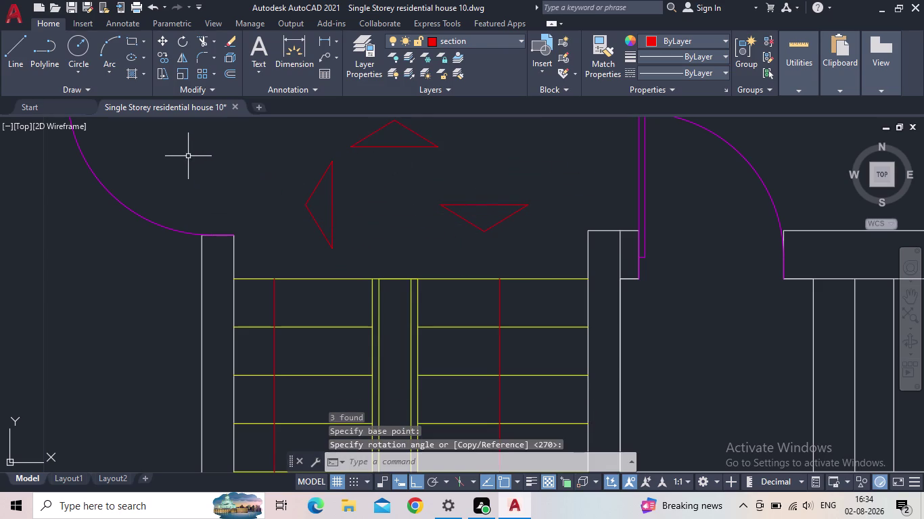
key(Escape)
Select the right triangle and begin moving it with MOVE.
click(517, 241)
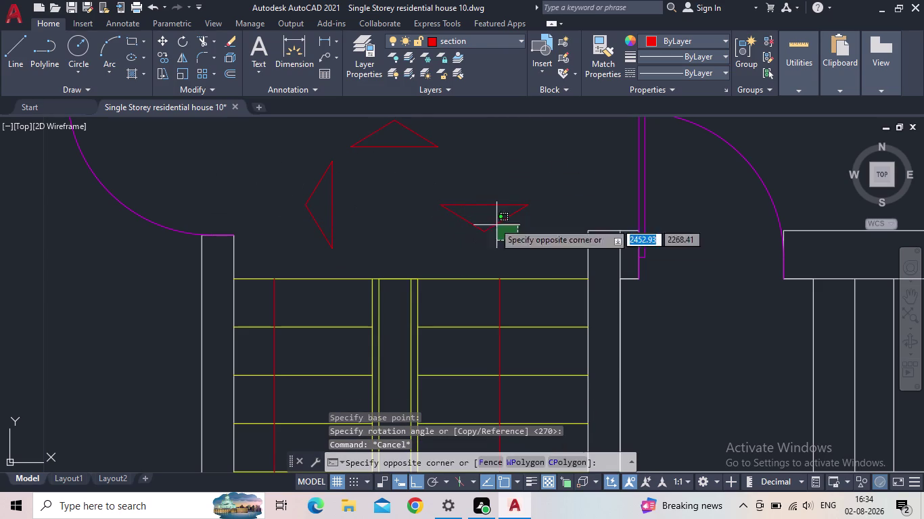
click(432, 175)
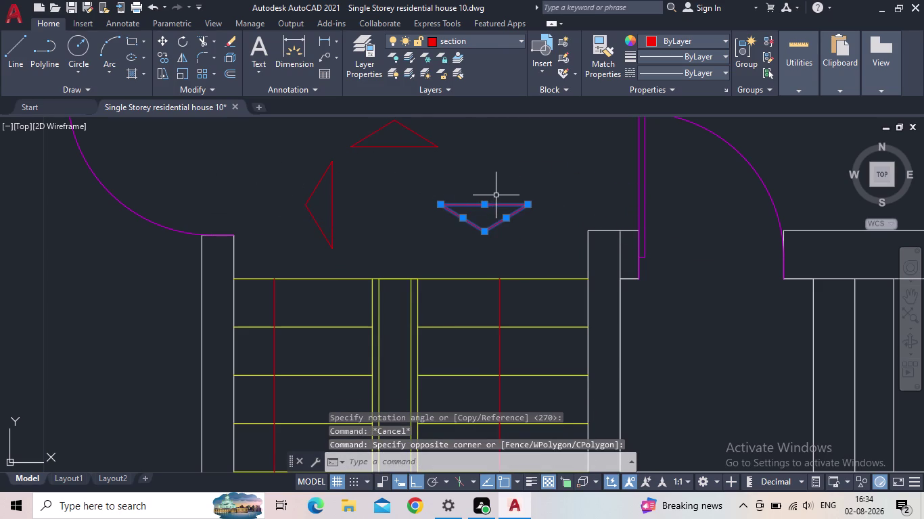
key(m)
key(Return)
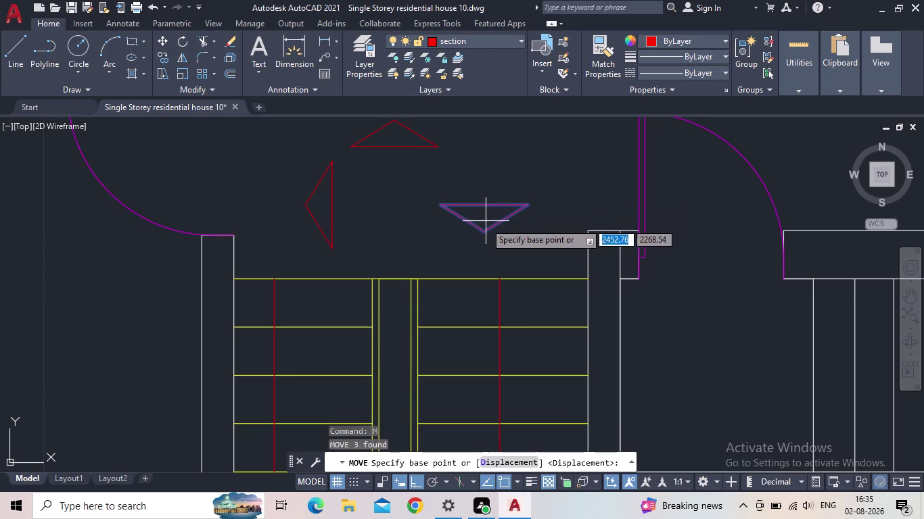
Drop the downward red triangle onto the right stair flight.
click(484, 231)
middle_drag(509, 321, 510, 289)
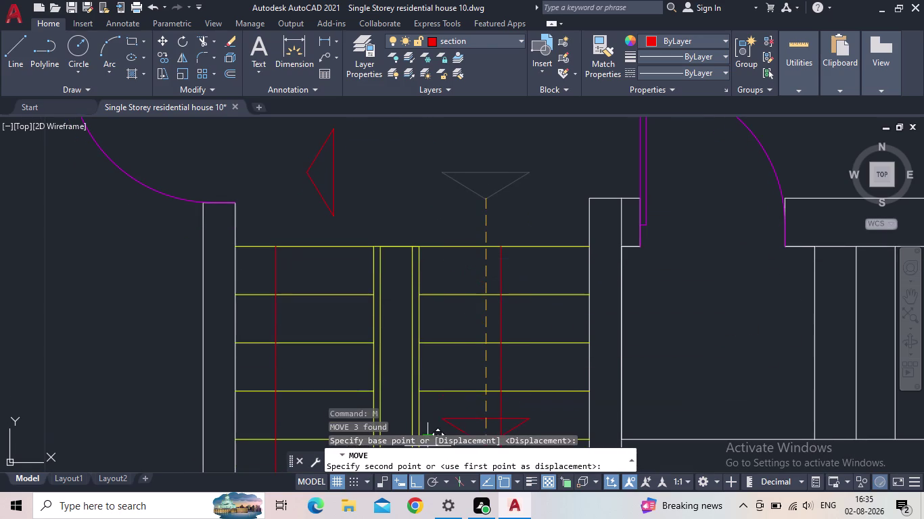
click(417, 477)
middle_drag(491, 267, 481, 230)
scroll(down, 3)
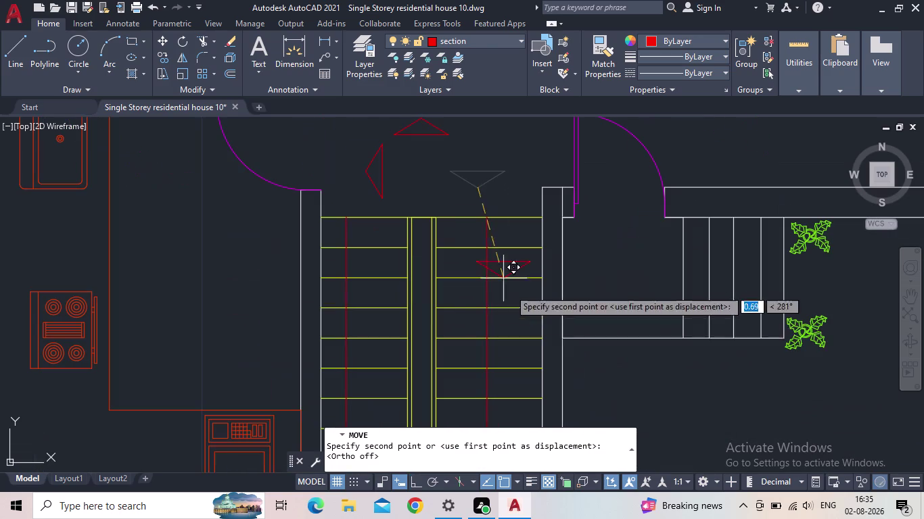
scroll(up, 3)
click(491, 301)
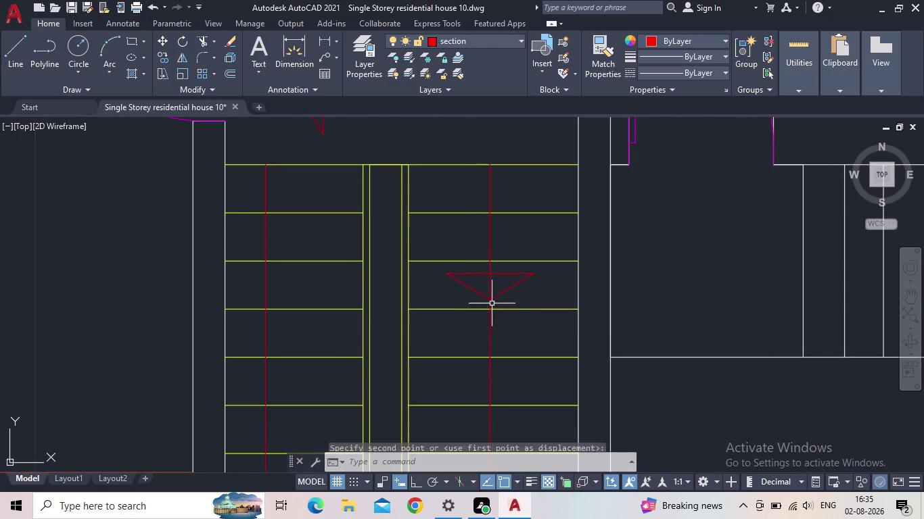
middle_click(505, 332)
scroll(down, 3)
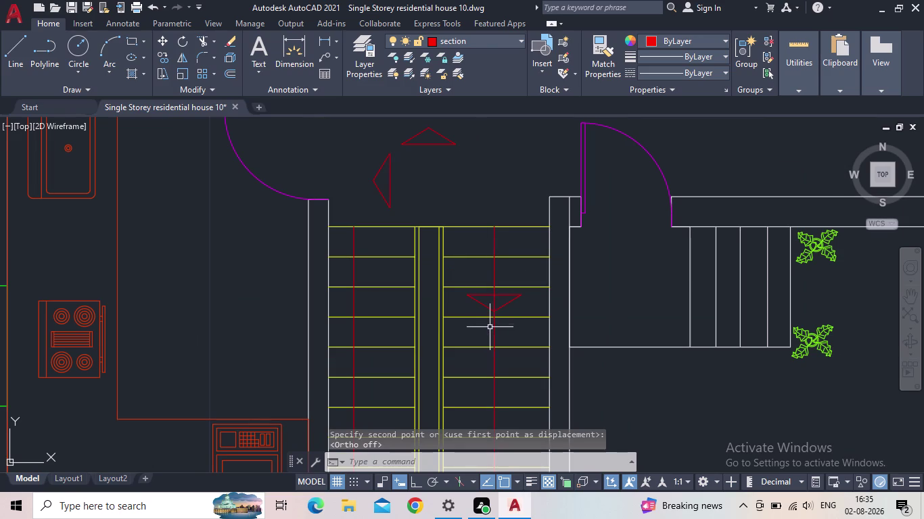
key(c)
key(Escape)
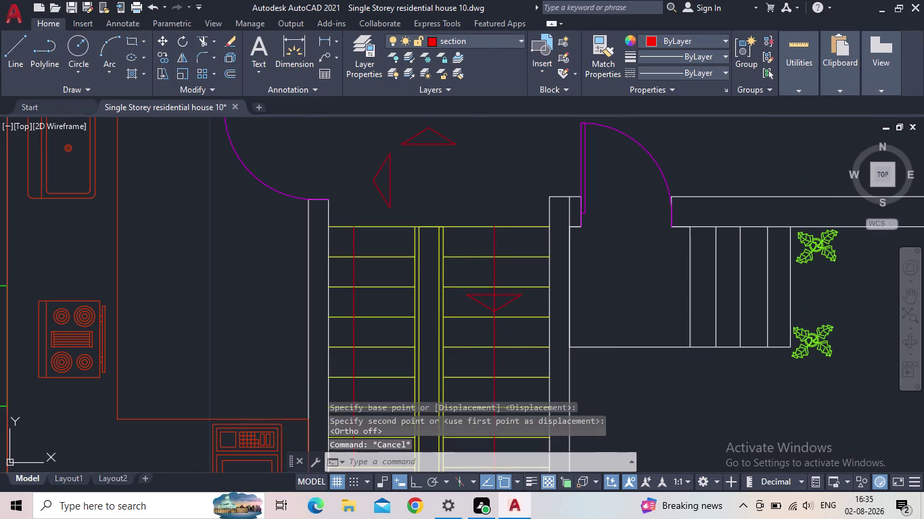
Move the sideways red triangle to the foot of the staircase.
scroll(down, 3)
middle_drag(514, 287, 516, 281)
scroll(down, 3)
middle_drag(516, 314, 532, 239)
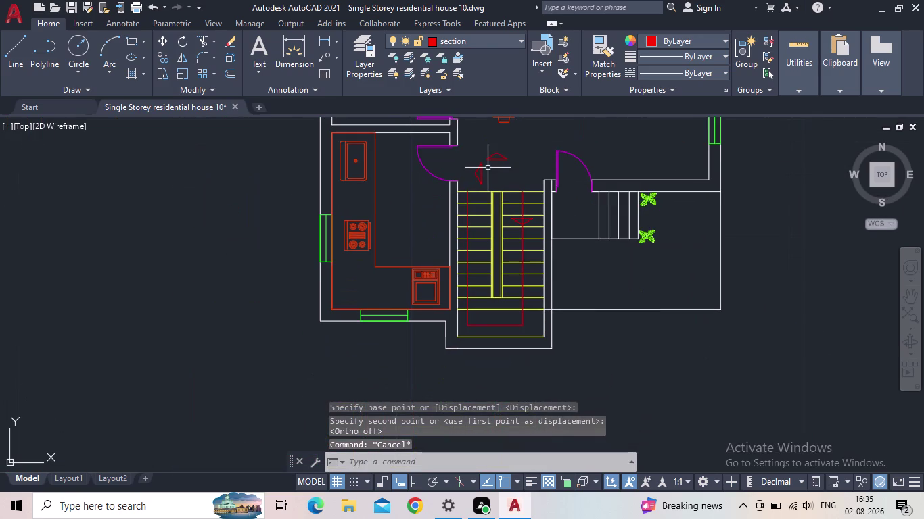
click(489, 174)
click(461, 165)
scroll(up, 3)
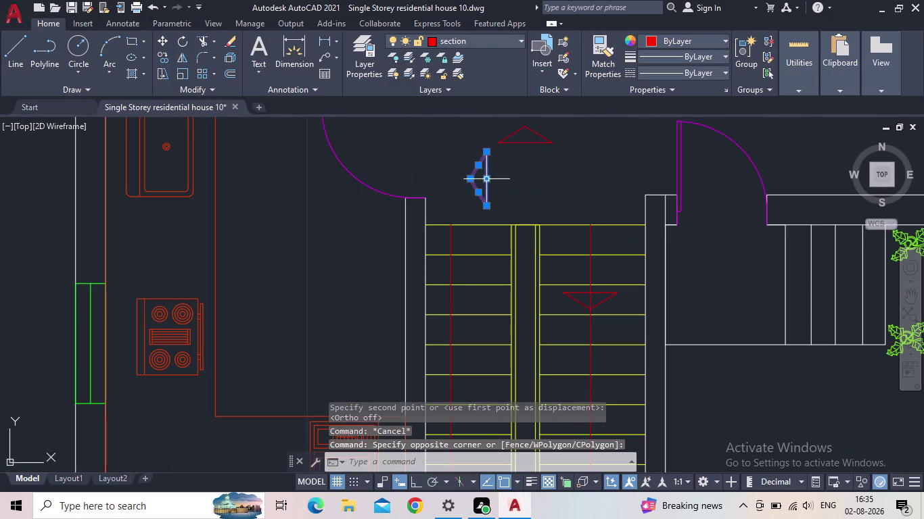
key(m)
key(Return)
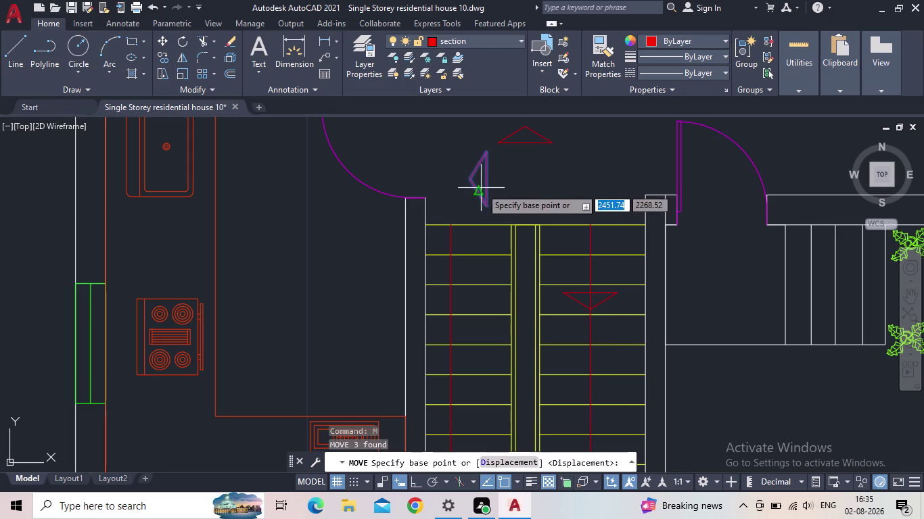
click(470, 180)
middle_drag(520, 281, 527, 223)
scroll(down, 3)
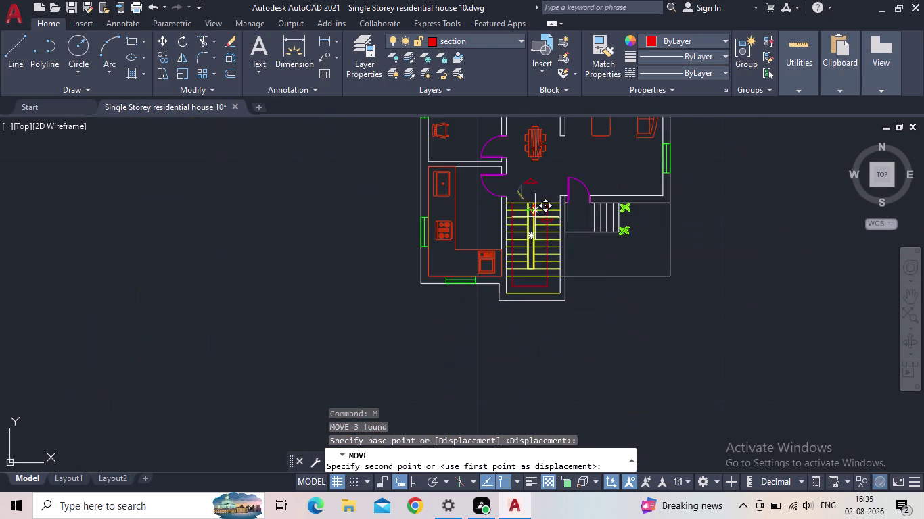
scroll(up, 3)
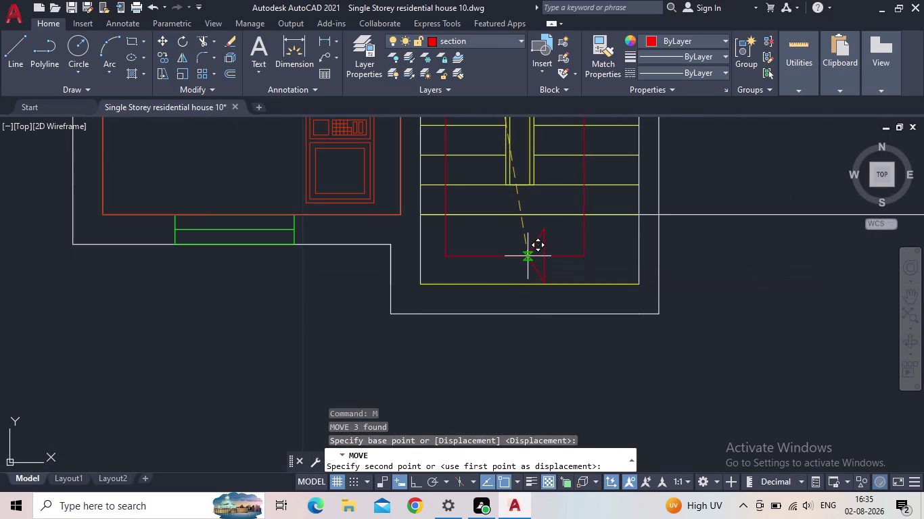
click(527, 257)
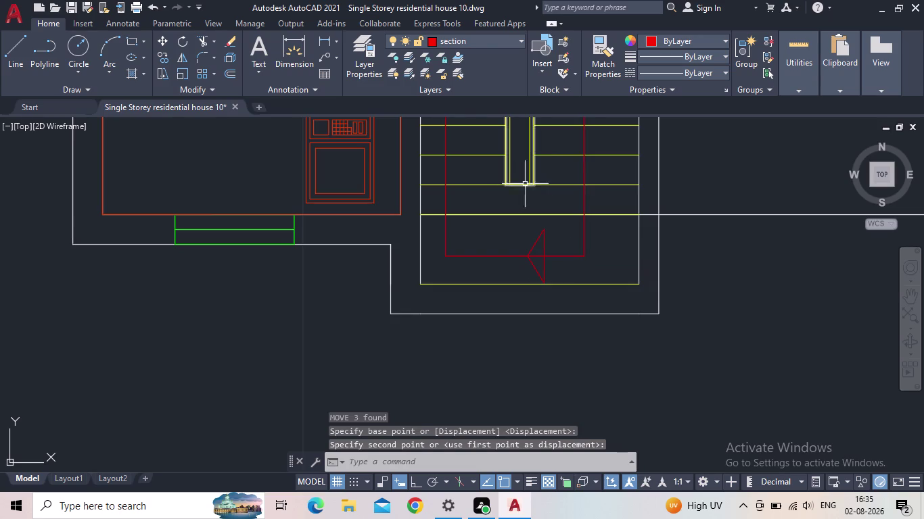
Select the upward red triangle and start moving it toward the left stair flight.
scroll(down, 3)
middle_drag(522, 254, 541, 359)
scroll(down, 3)
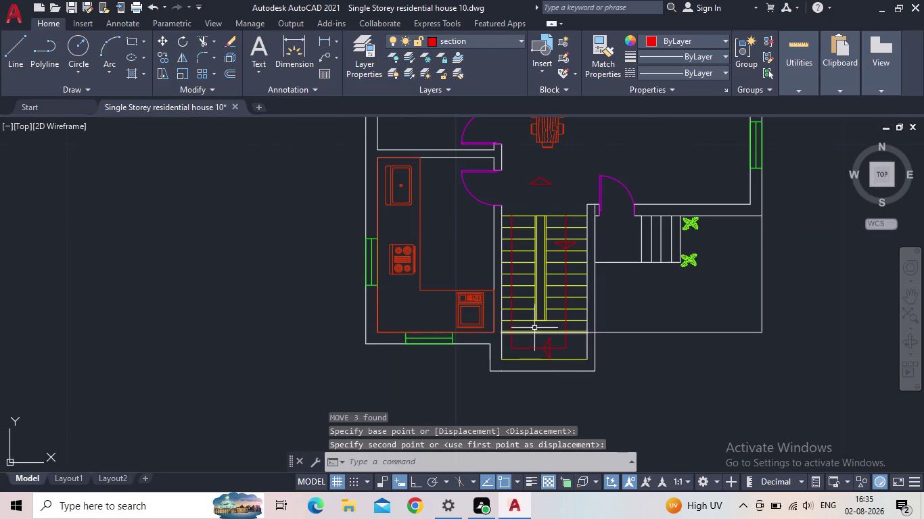
drag(551, 194, 543, 188)
click(523, 170)
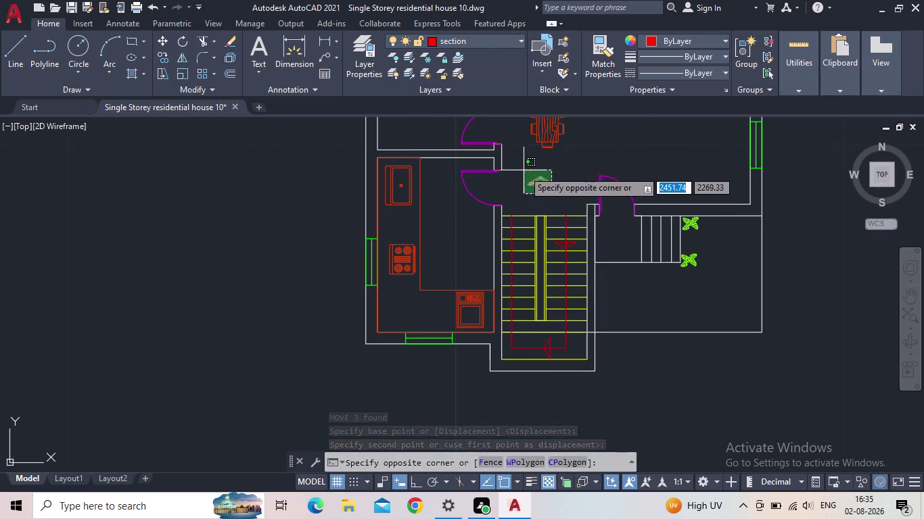
scroll(up, 3)
key(m)
key(space)
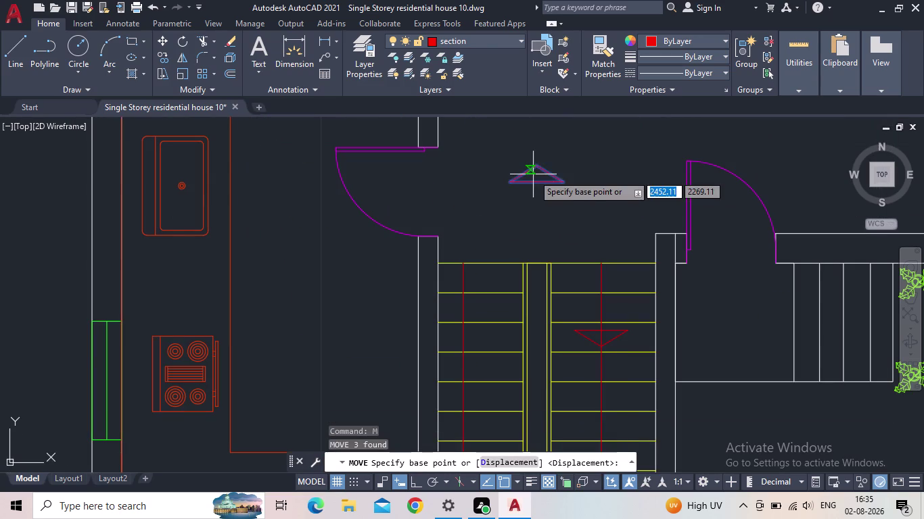
click(537, 168)
middle_drag(486, 268, 545, 214)
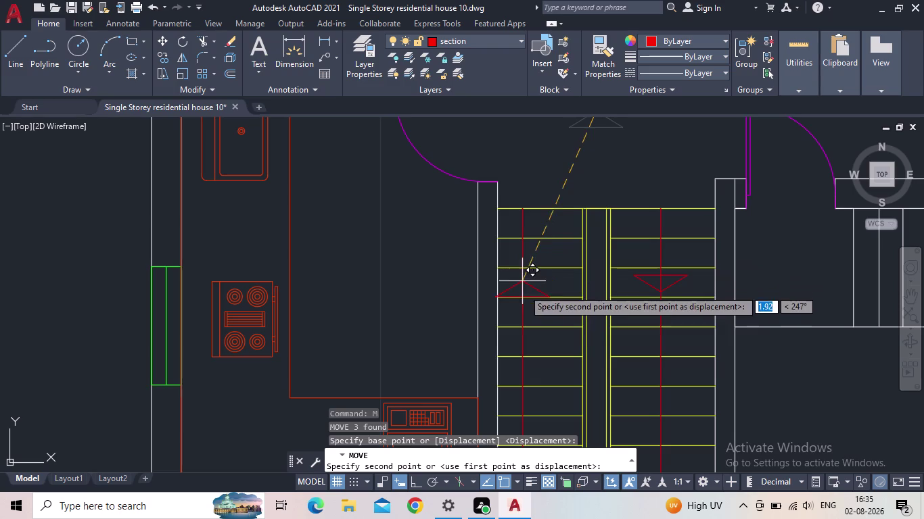
click(520, 290)
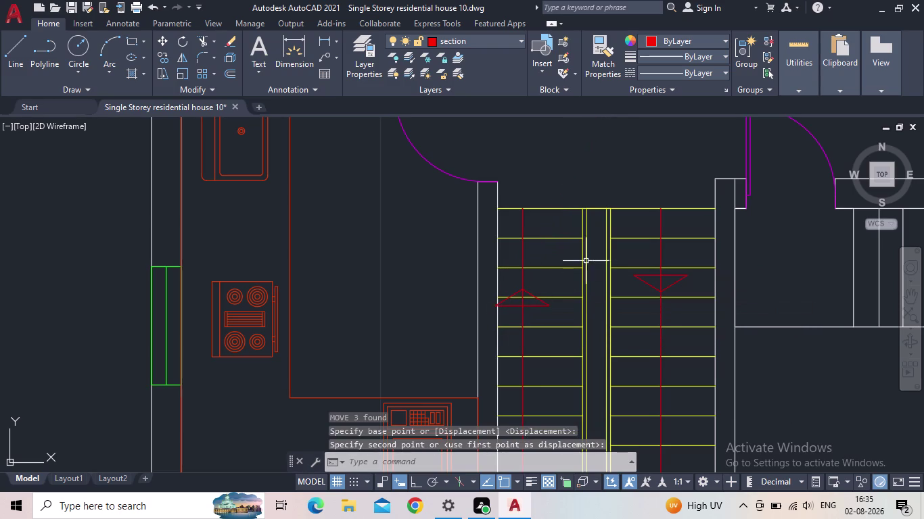
Stretch the right flight's direction line so its top end meets the top tread.
key(Escape)
middle_drag(568, 238, 410, 264)
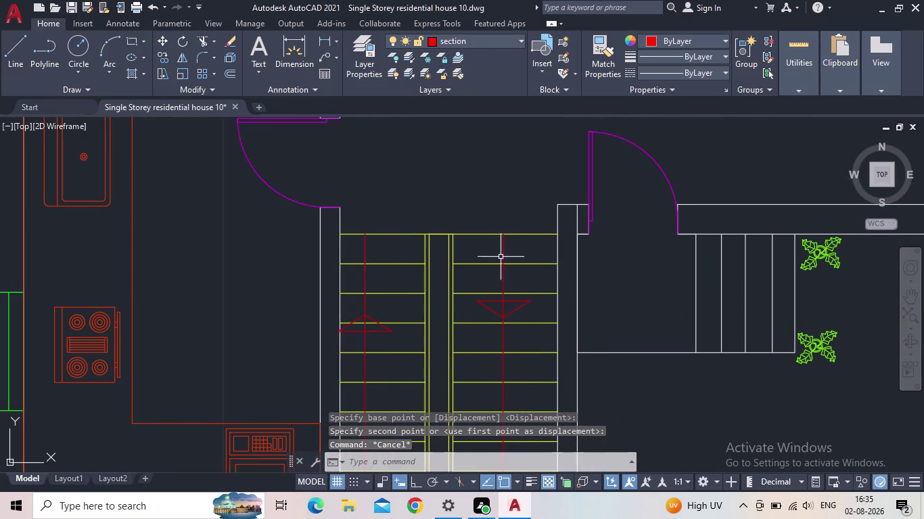
click(505, 253)
click(501, 252)
scroll(up, 3)
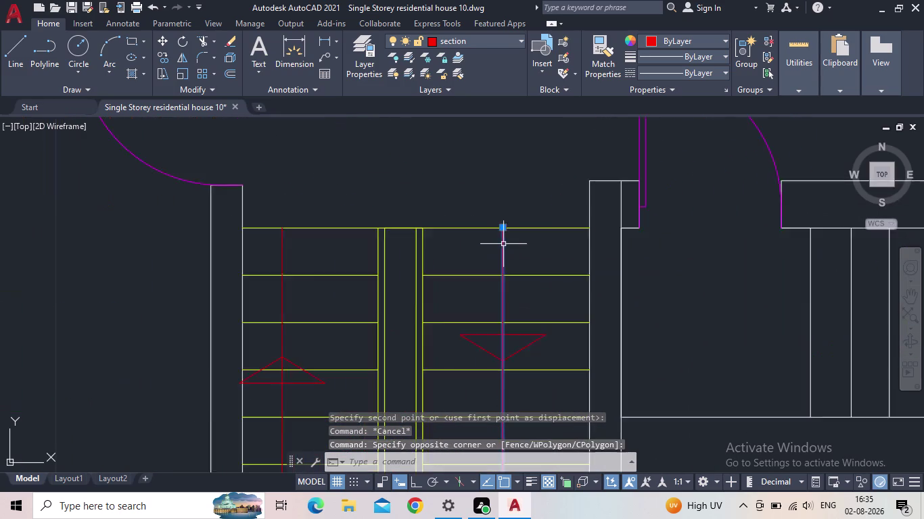
click(501, 217)
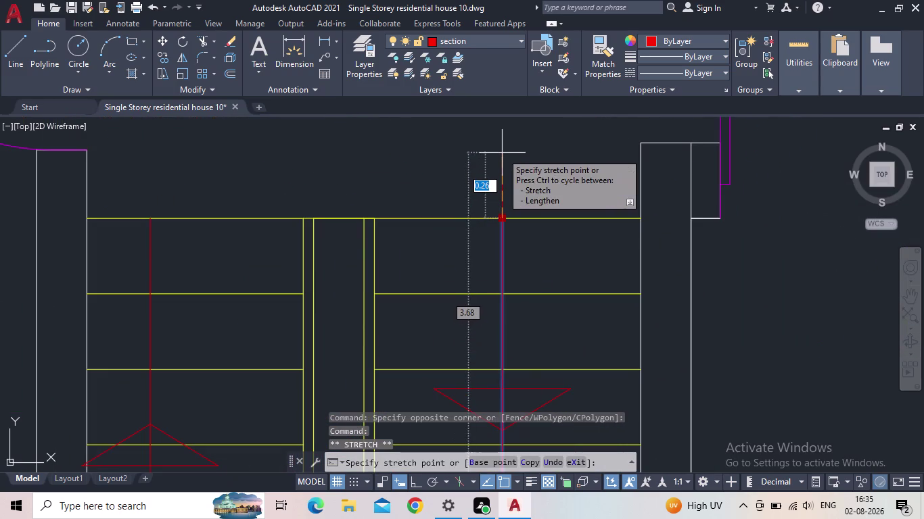
click(414, 485)
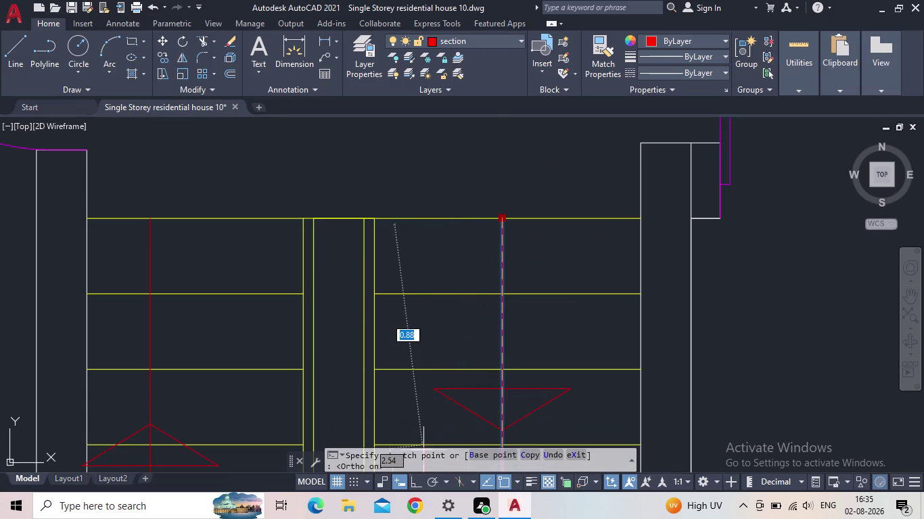
middle_drag(513, 148, 503, 275)
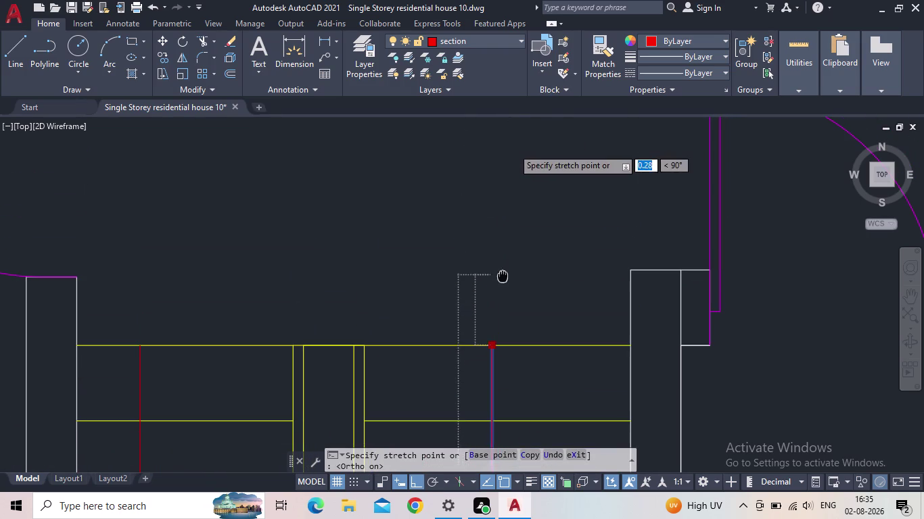
click(495, 264)
scroll(down, 3)
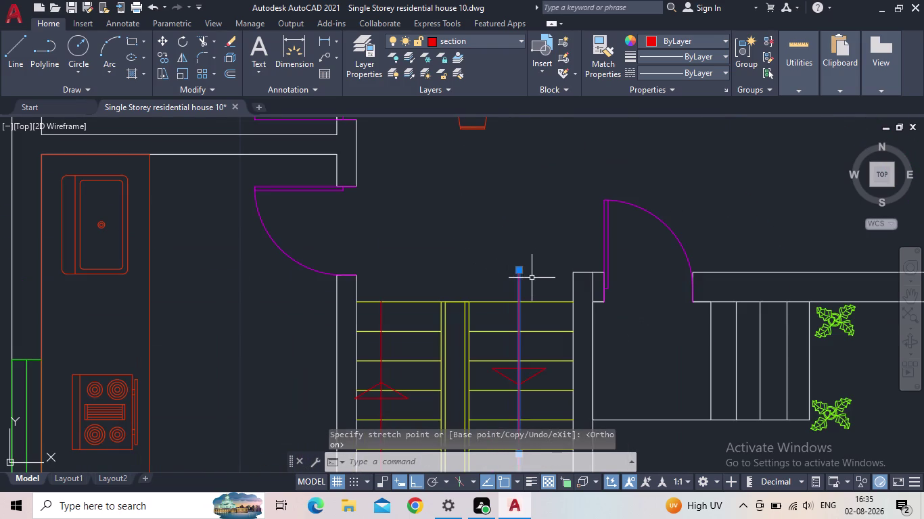
key(Escape)
Center the view on the stair and kitchen, then bring up the Layer Properties manager.
scroll(down, 3)
scroll(down, 3)
scroll(up, 3)
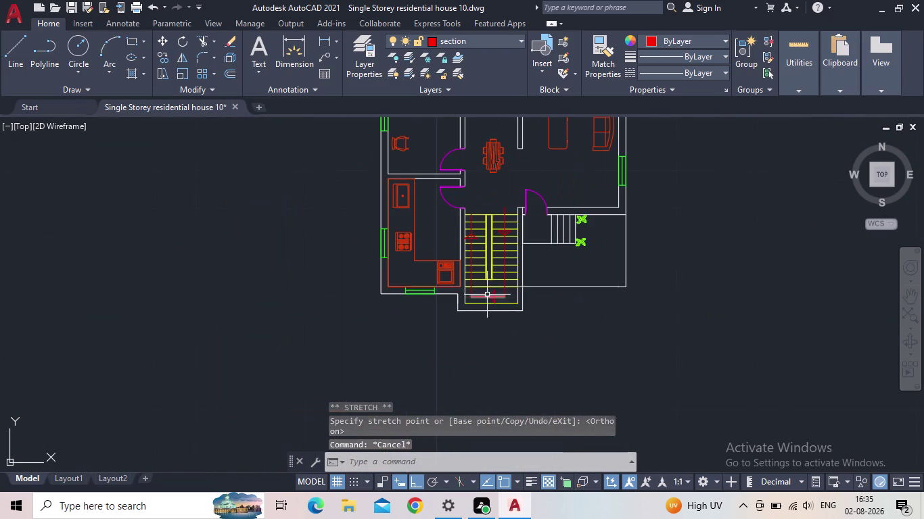
scroll(up, 3)
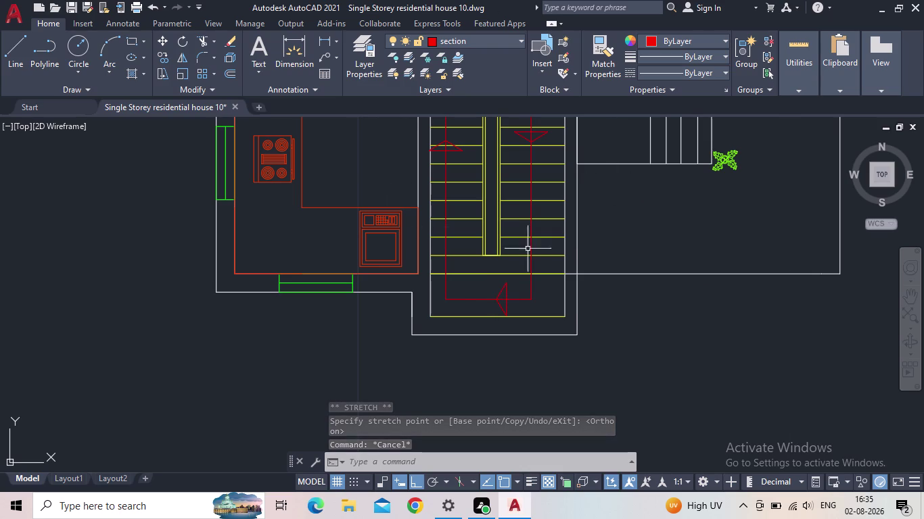
middle_drag(509, 314, 518, 310)
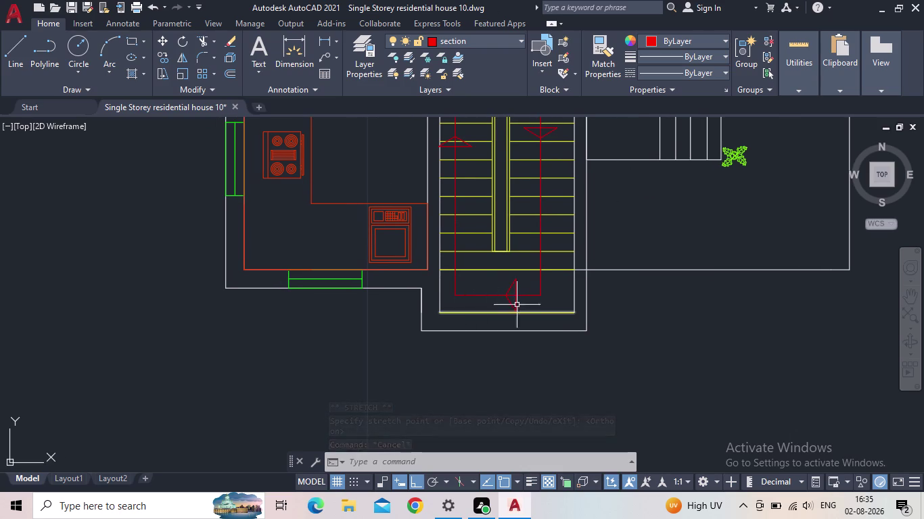
scroll(down, 3)
middle_drag(534, 296, 525, 329)
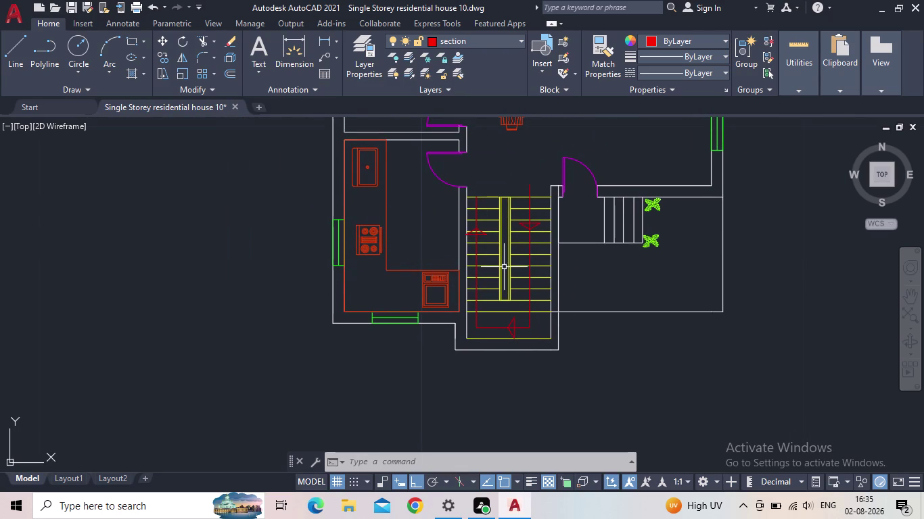
middle_drag(495, 273, 399, 301)
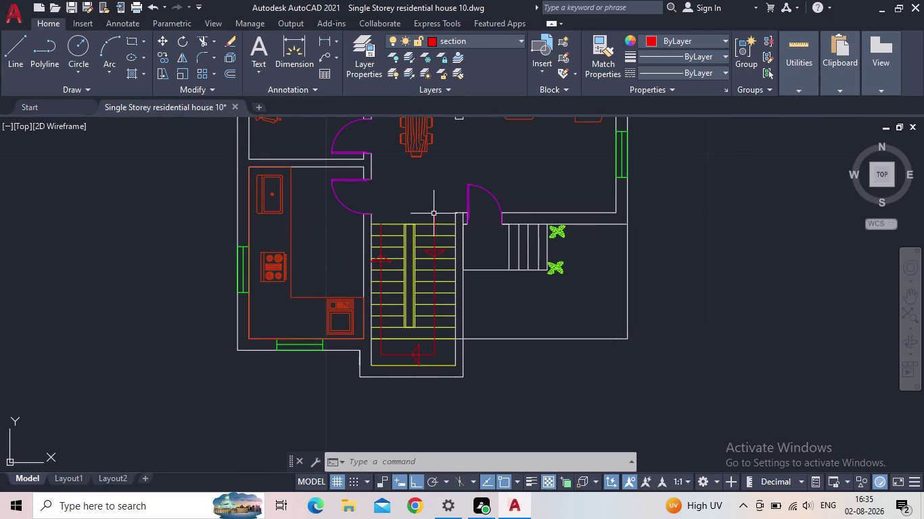
click(365, 74)
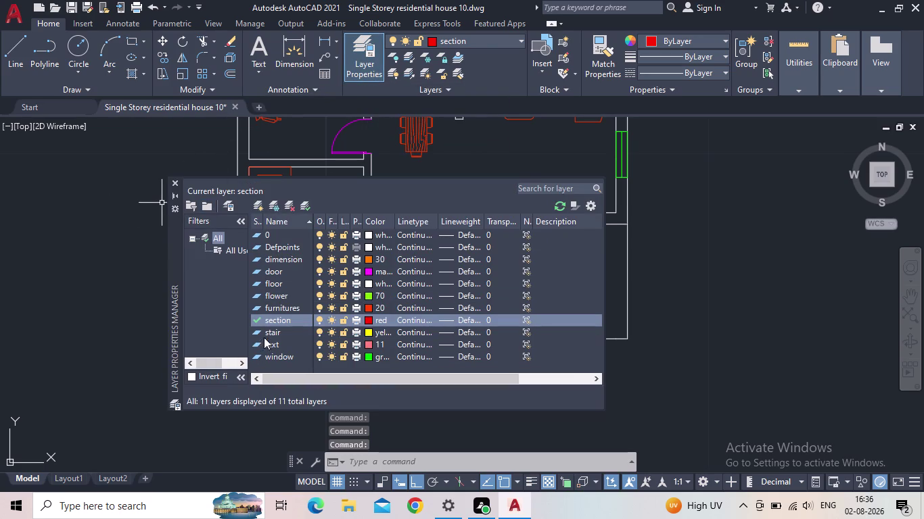
Create a current layer named 'car' with colour 150, then close the layer manager.
click(261, 202)
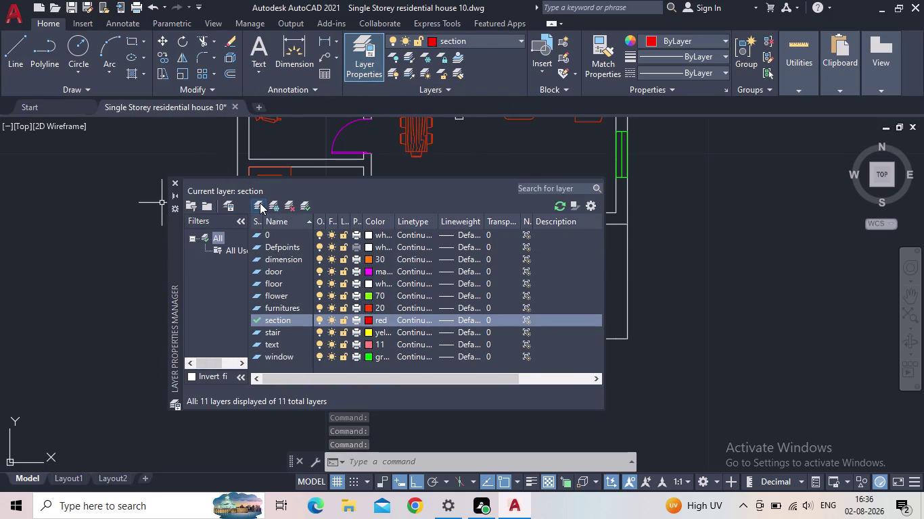
text(ca)
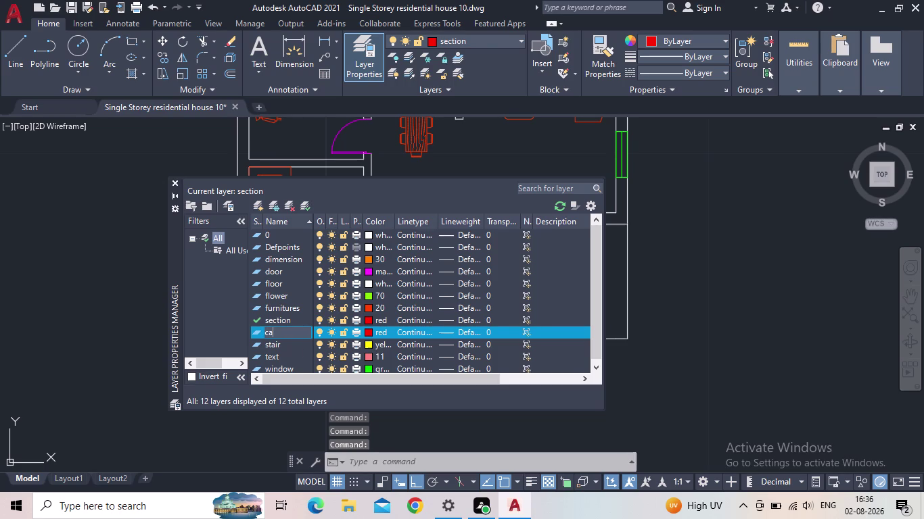
text(r)
key(Return)
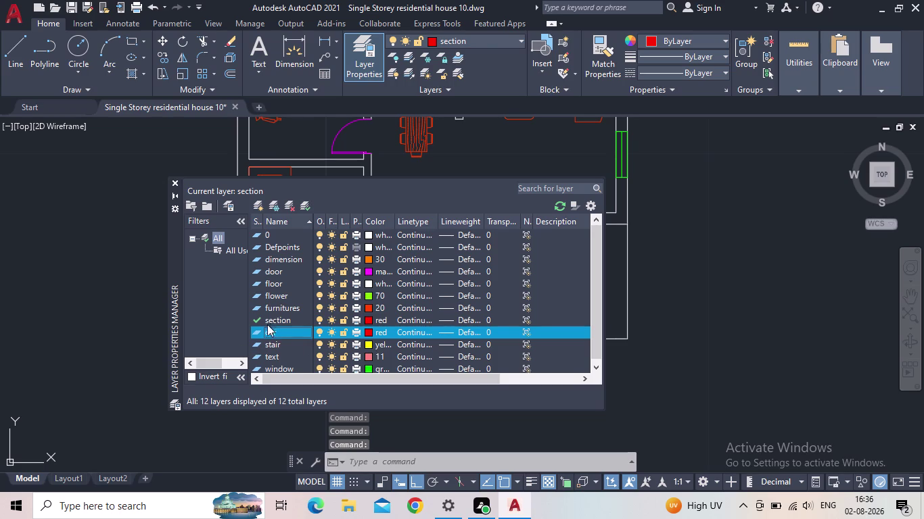
double_click(259, 330)
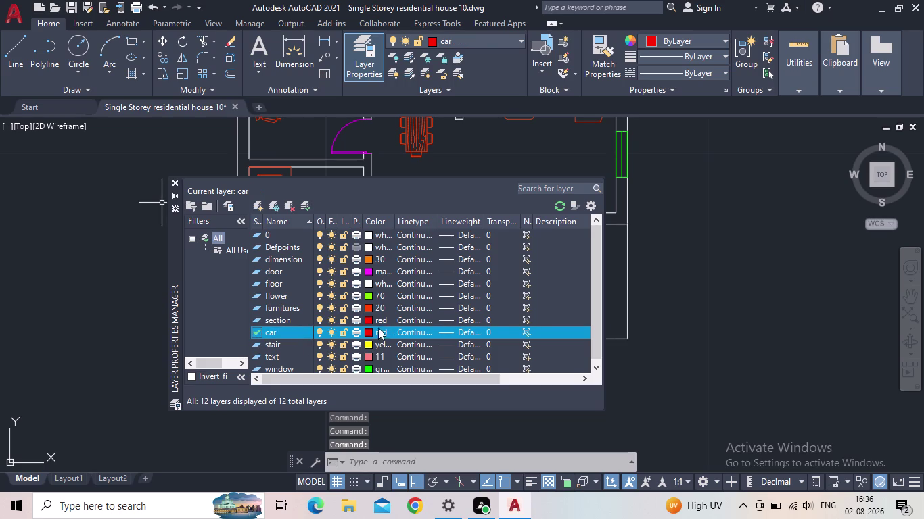
click(370, 331)
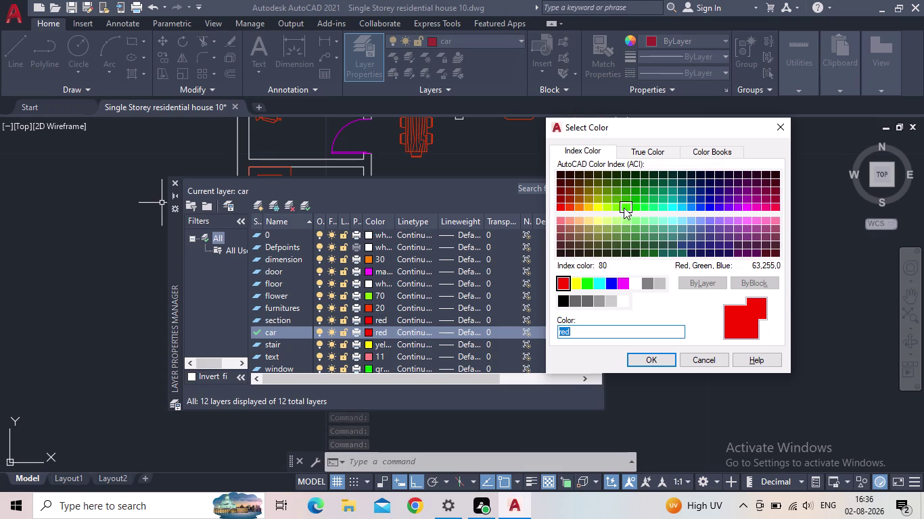
click(691, 207)
click(668, 357)
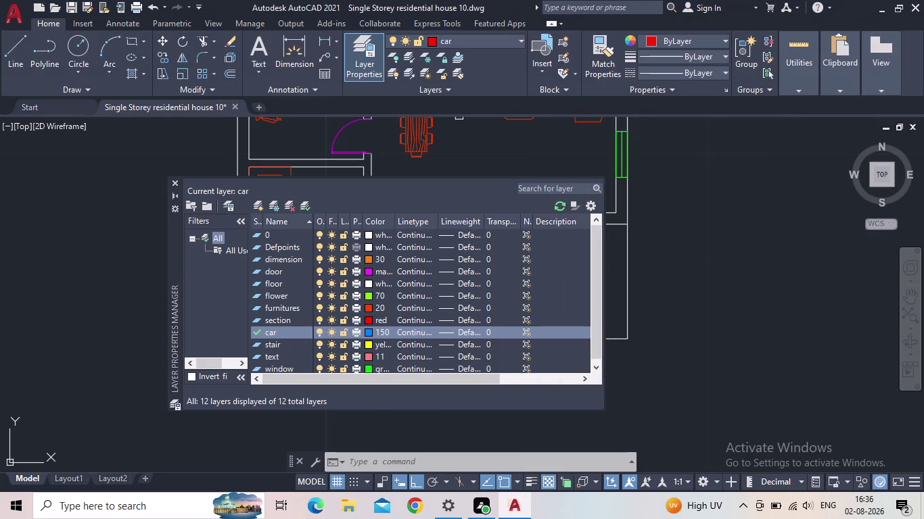
click(173, 184)
Begin entering the TOOLPALETTES command.
key(t)
key(o)
key(o)
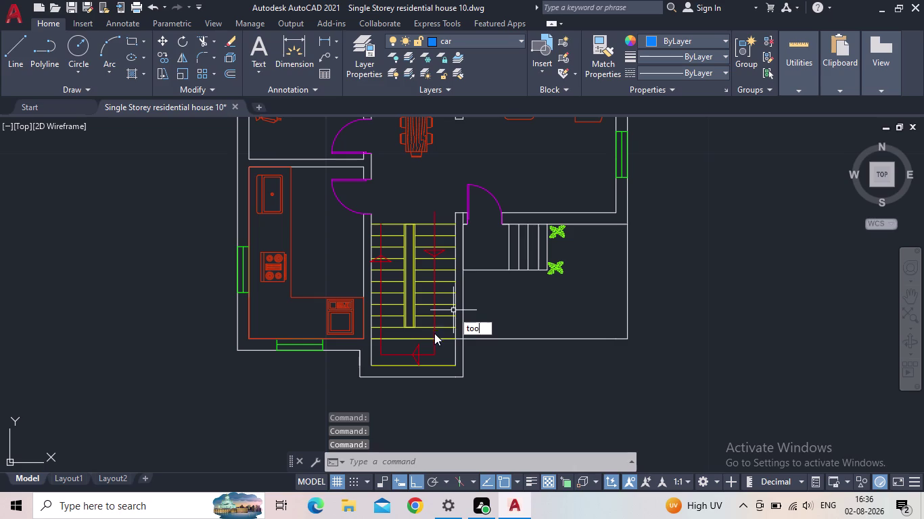
Place a sports-car block from the tool palettes below the house plan and close the palettes.
key(l)
click(497, 341)
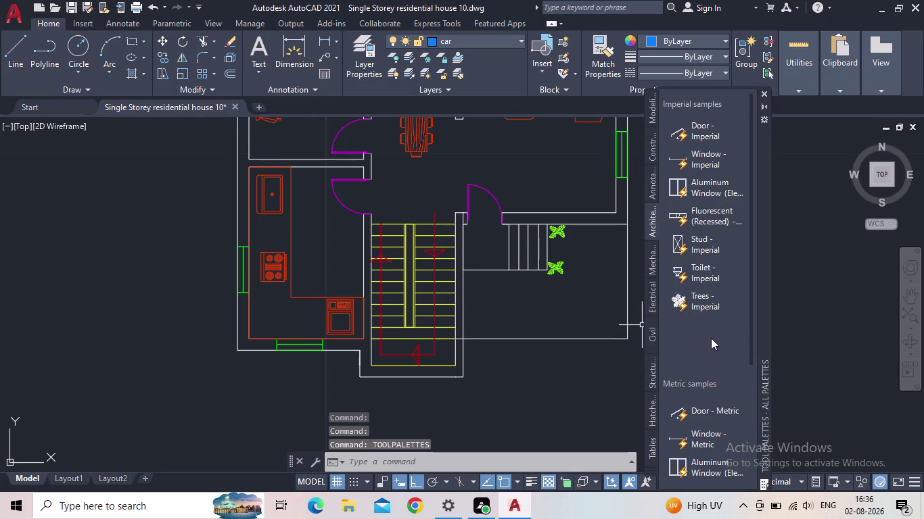
drag(709, 331, 568, 395)
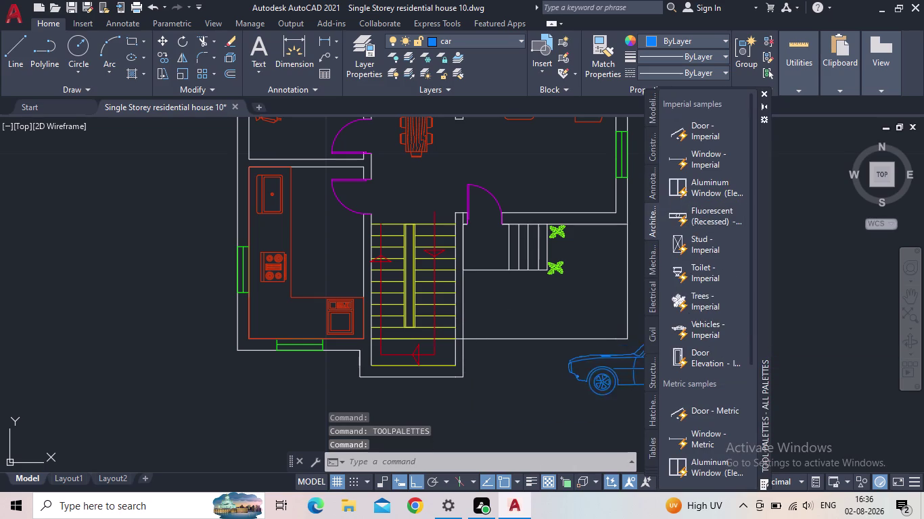
drag(568, 395, 496, 409)
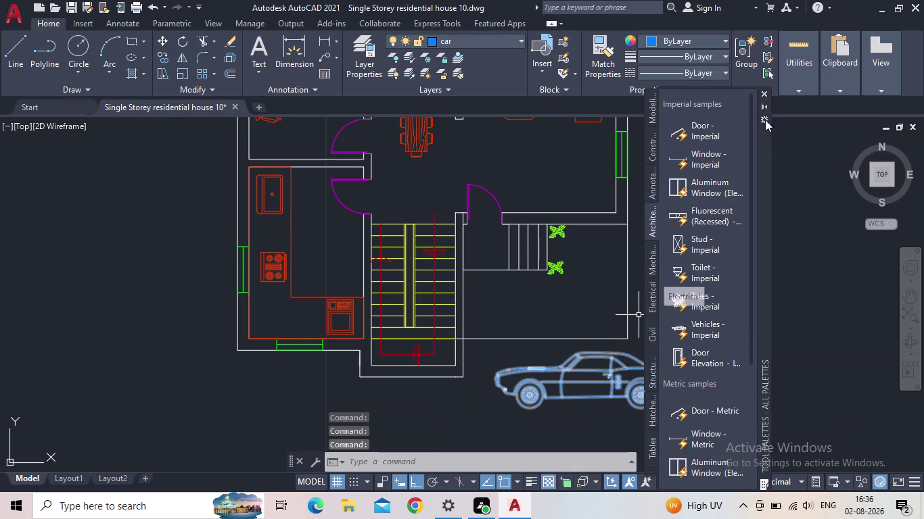
click(763, 89)
click(761, 90)
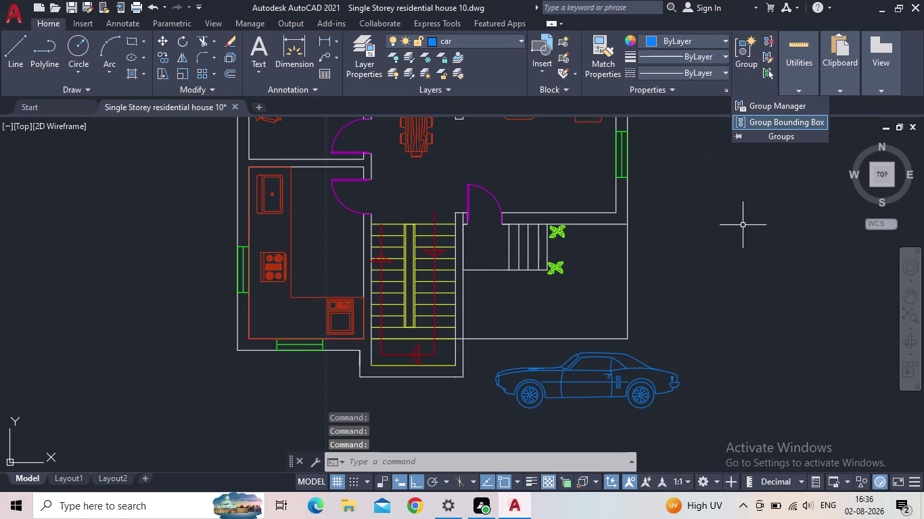
Select the side-view car block and show its visibility-state list.
click(744, 233)
drag(744, 233, 773, 236)
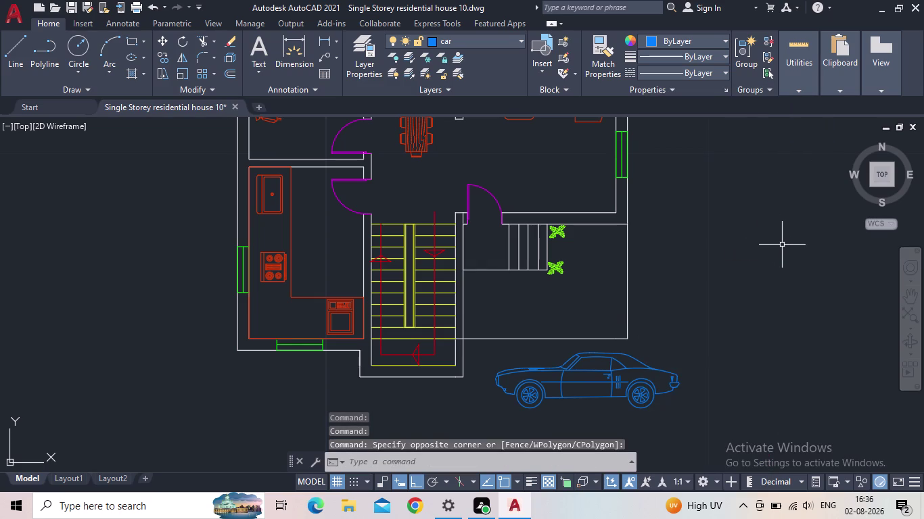
click(600, 367)
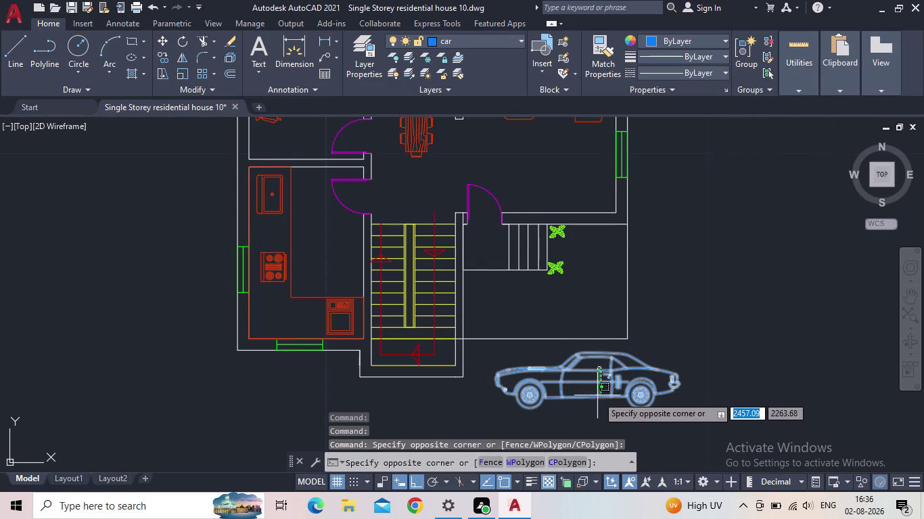
middle_drag(599, 397, 609, 383)
scroll(up, 3)
scroll(down, 3)
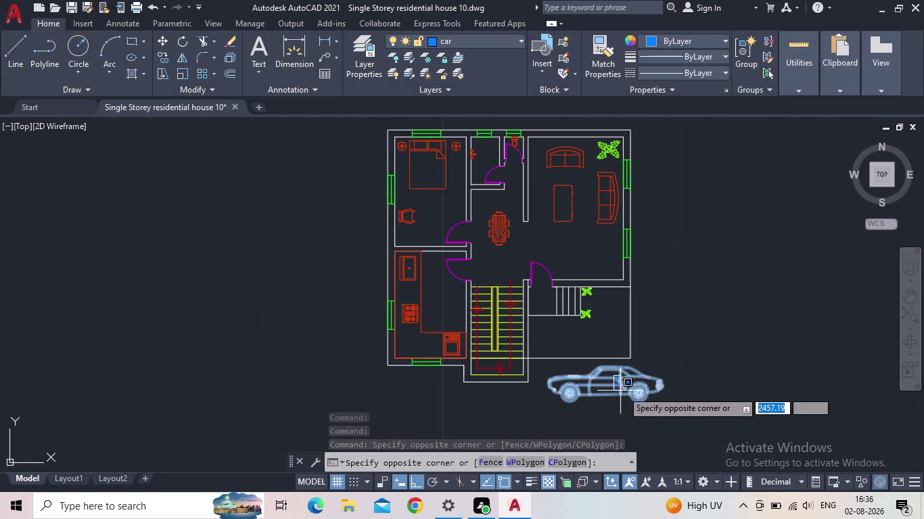
click(528, 392)
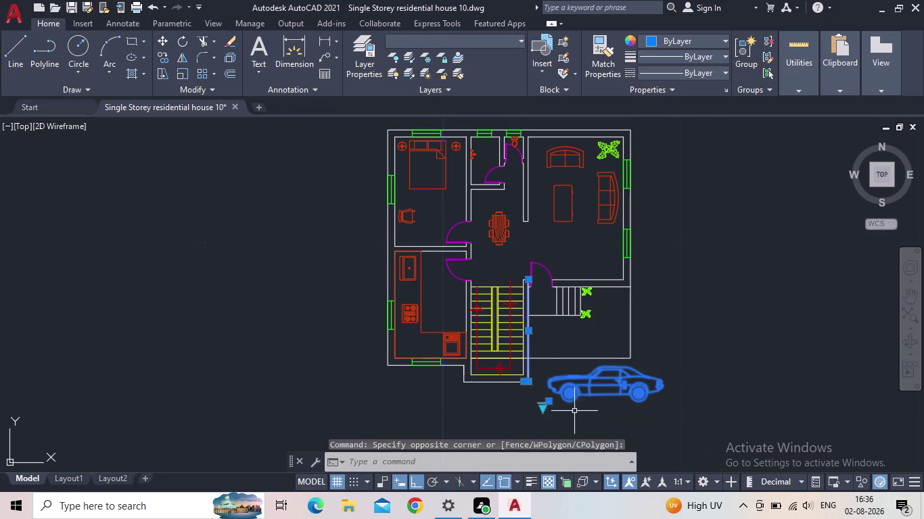
key(Escape)
click(564, 395)
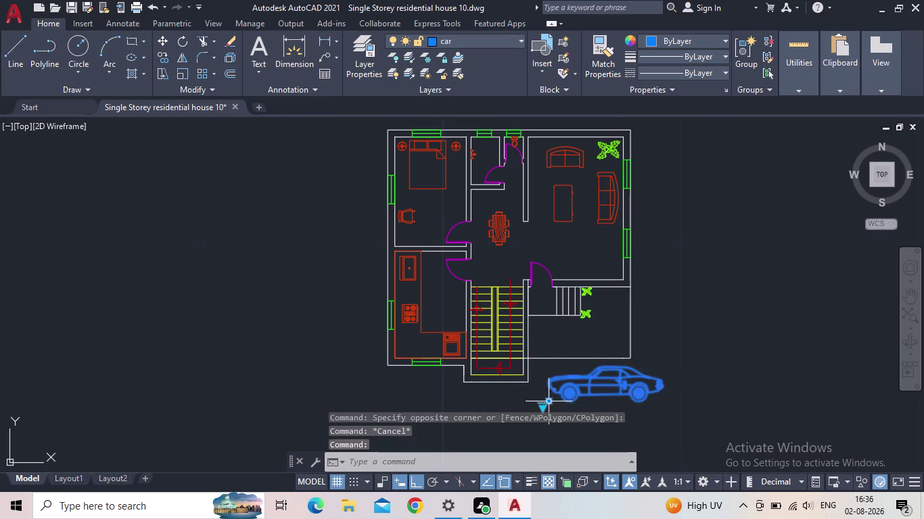
click(539, 406)
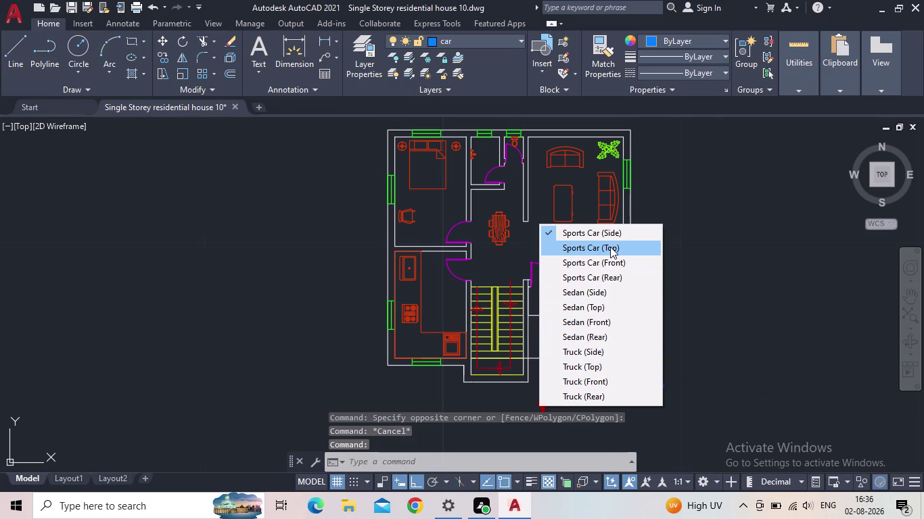
Switch the car to Sports Car (Top) and move it into the parking bay.
click(610, 247)
middle_click(647, 364)
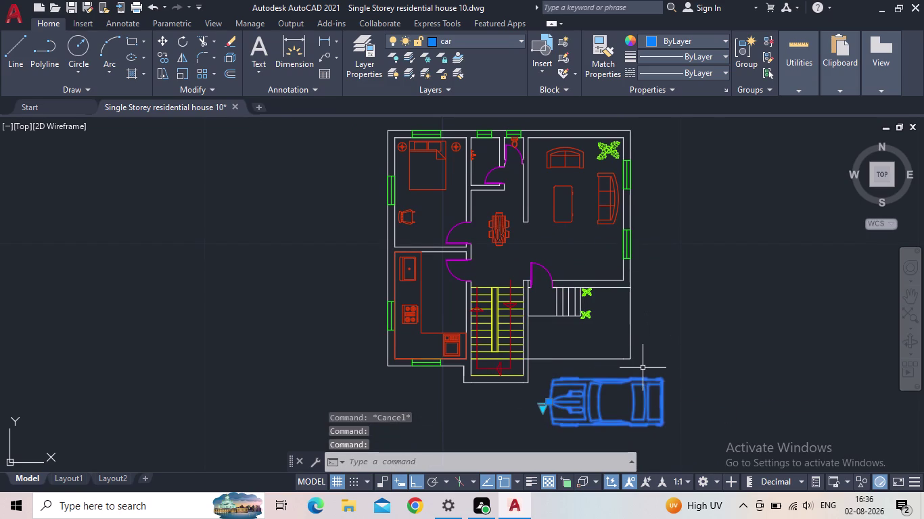
key(Escape)
click(598, 401)
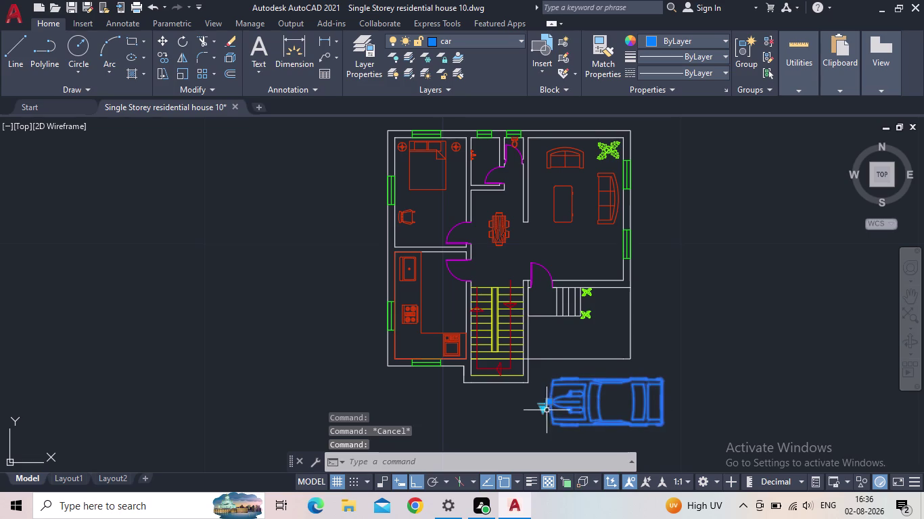
key(m)
key(space)
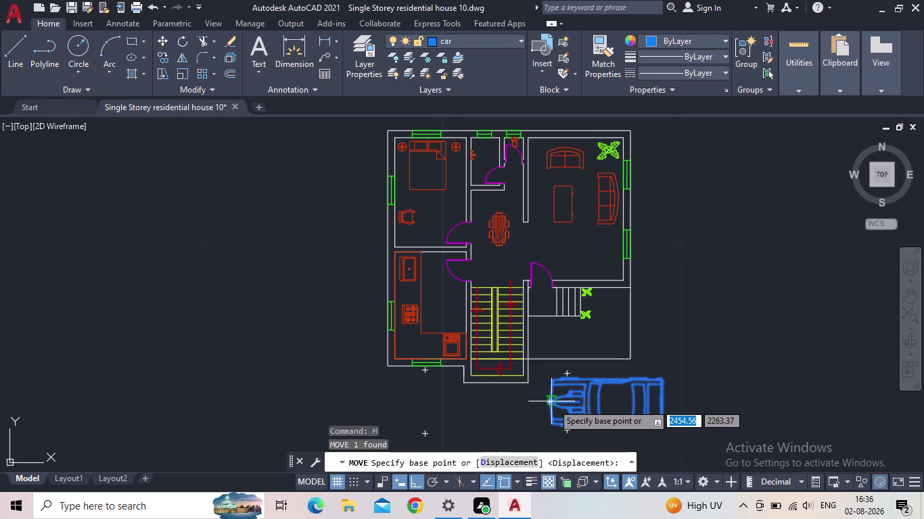
click(552, 404)
click(561, 349)
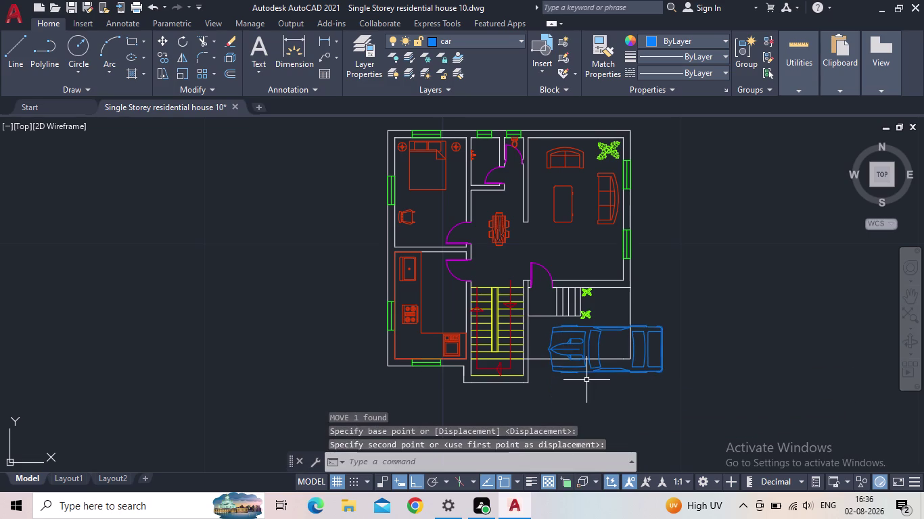
key(Escape)
Scale the car down by about 0.69 to fit the bay.
text(sc)
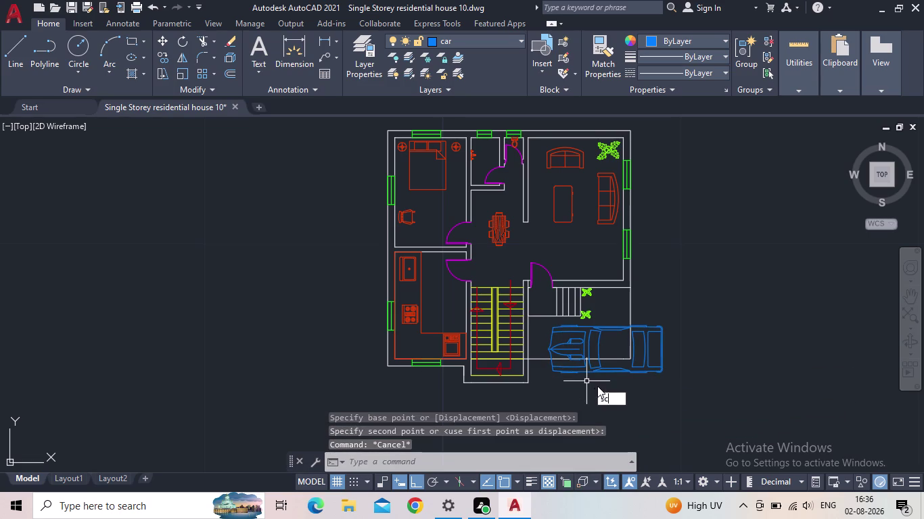
key(Return)
click(585, 349)
key(space)
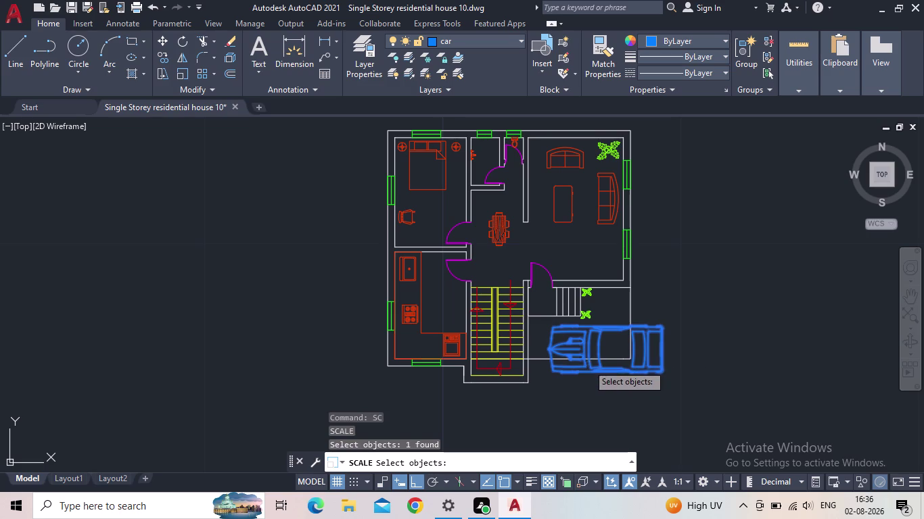
click(546, 350)
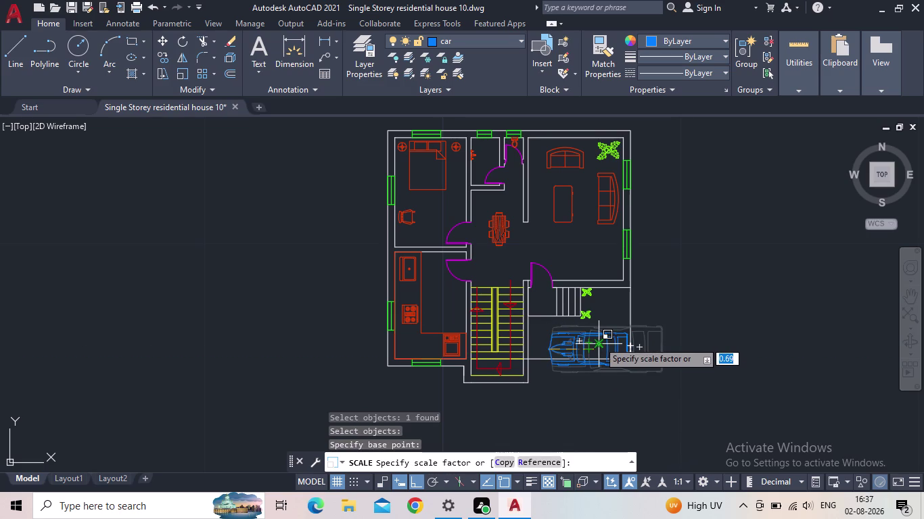
click(597, 341)
middle_drag(601, 354, 601, 342)
scroll(up, 3)
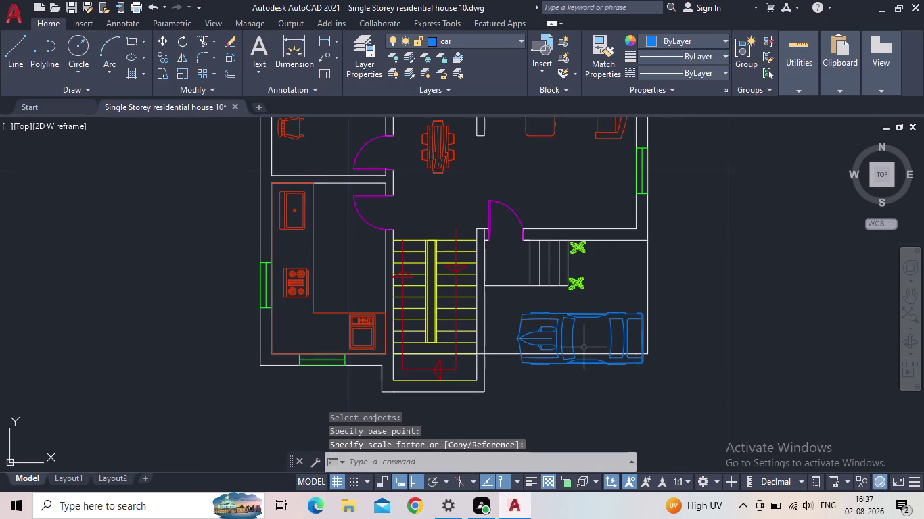
Move the scaled car again so it sits within the bay beside the staircase.
key(m)
key(space)
click(564, 345)
click(552, 340)
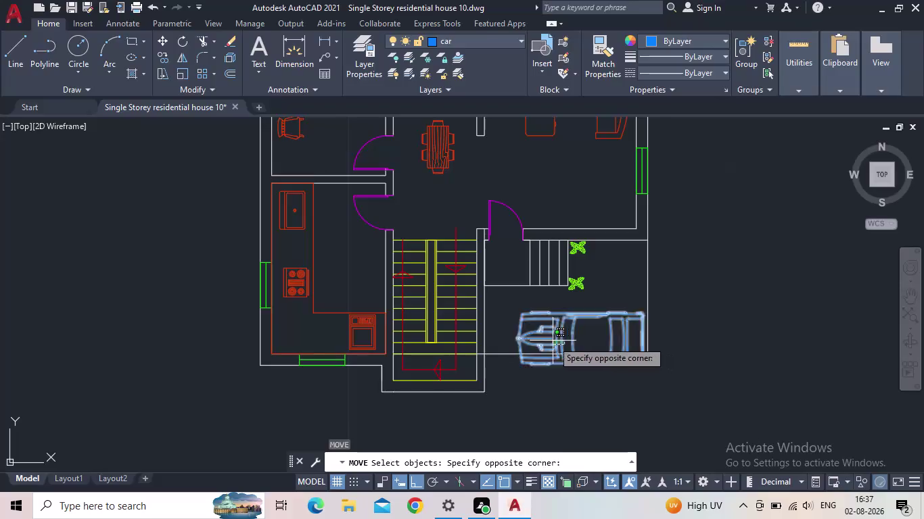
key(space)
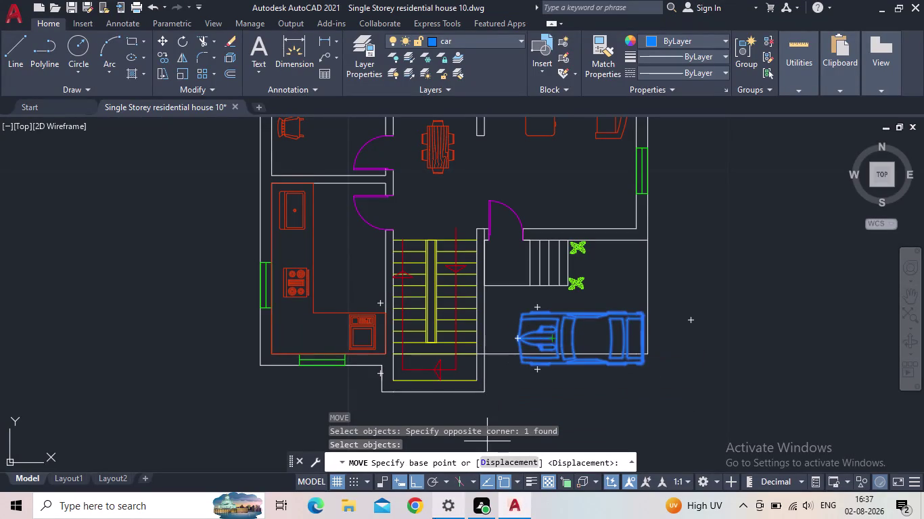
click(413, 483)
click(516, 336)
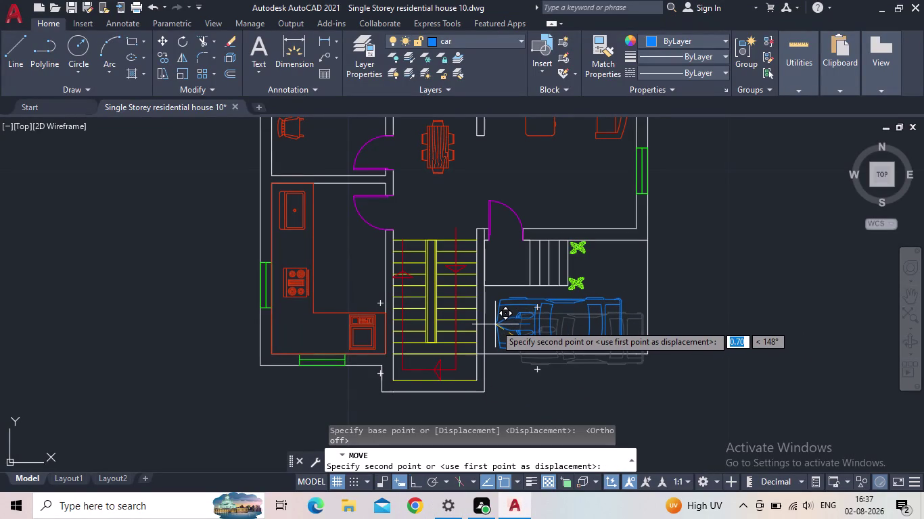
click(496, 324)
scroll(up, 3)
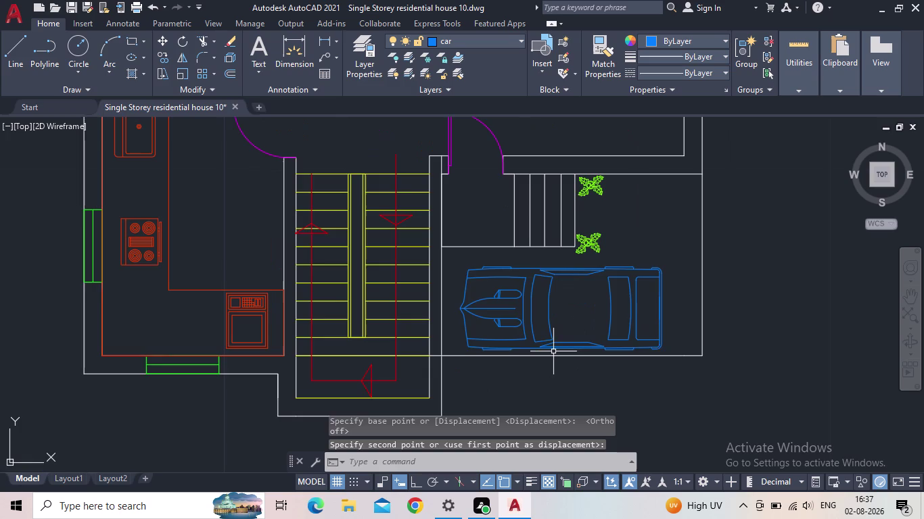
scroll(up, 3)
scroll(down, 3)
scroll(down, 3)
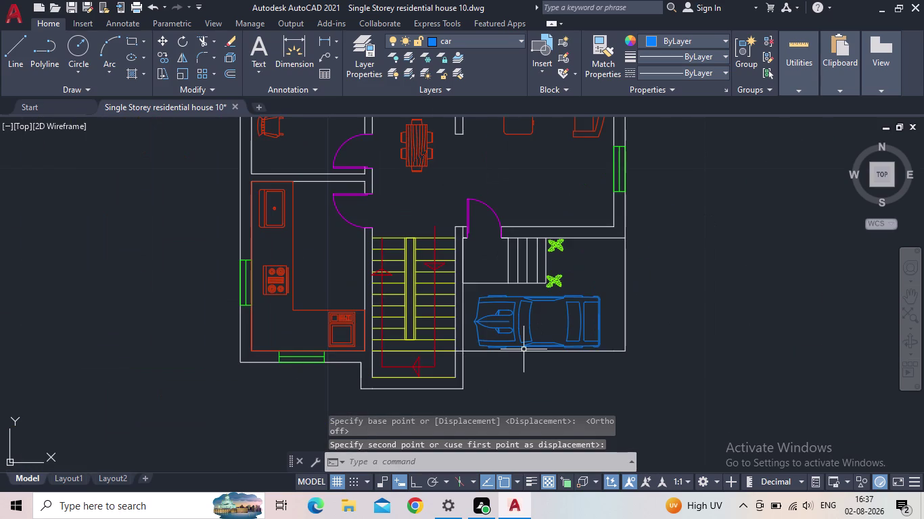
key(Escape)
middle_drag(537, 284, 476, 289)
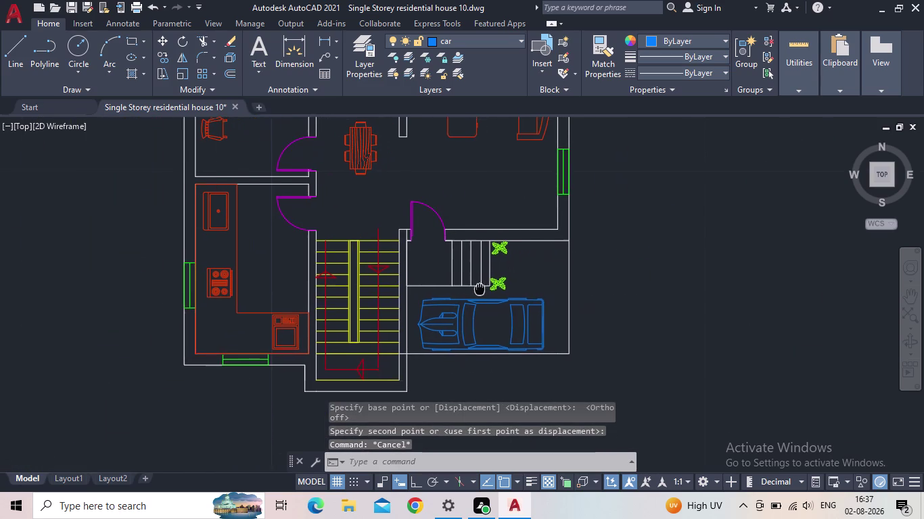
middle_drag(476, 289, 446, 300)
click(533, 308)
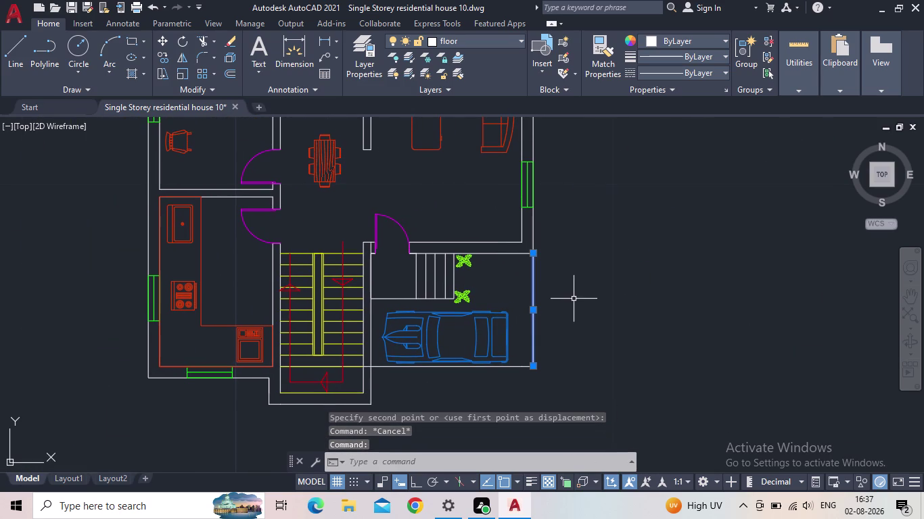
key(p)
key(r)
key(Return)
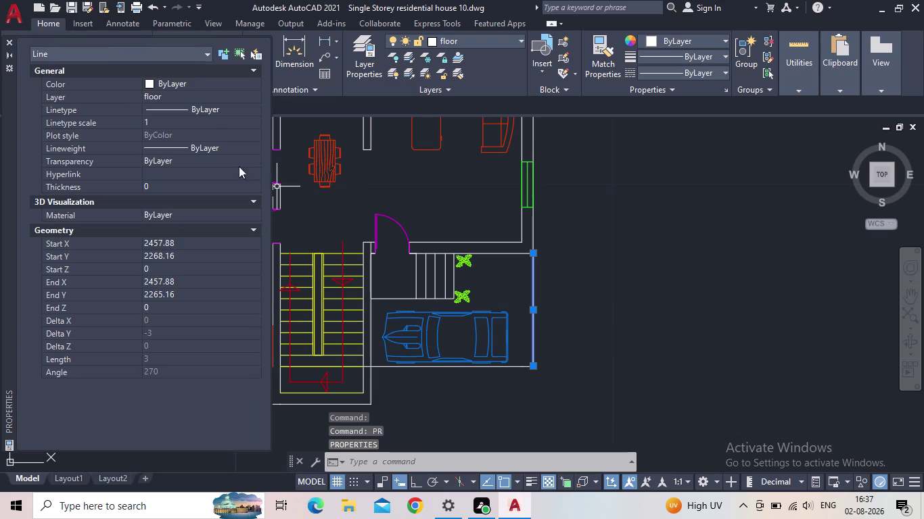
click(215, 110)
click(233, 108)
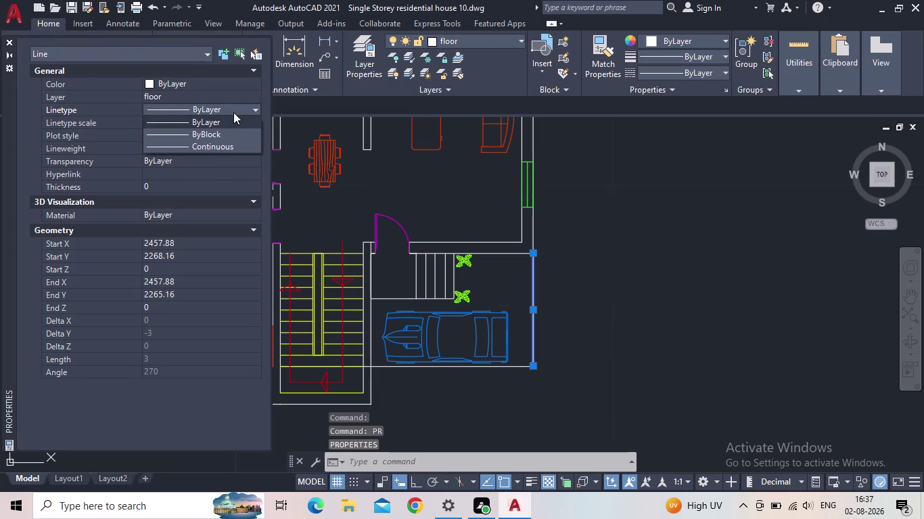
click(233, 113)
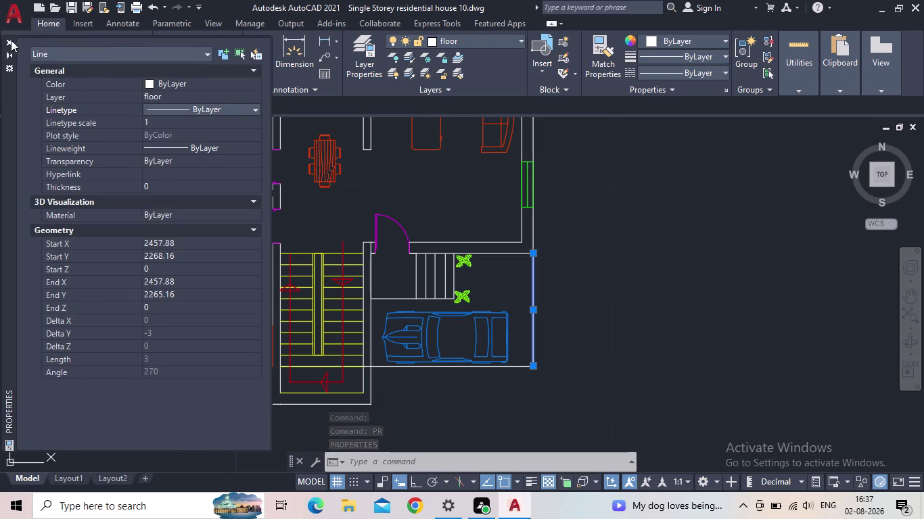
click(5, 41)
key(Escape)
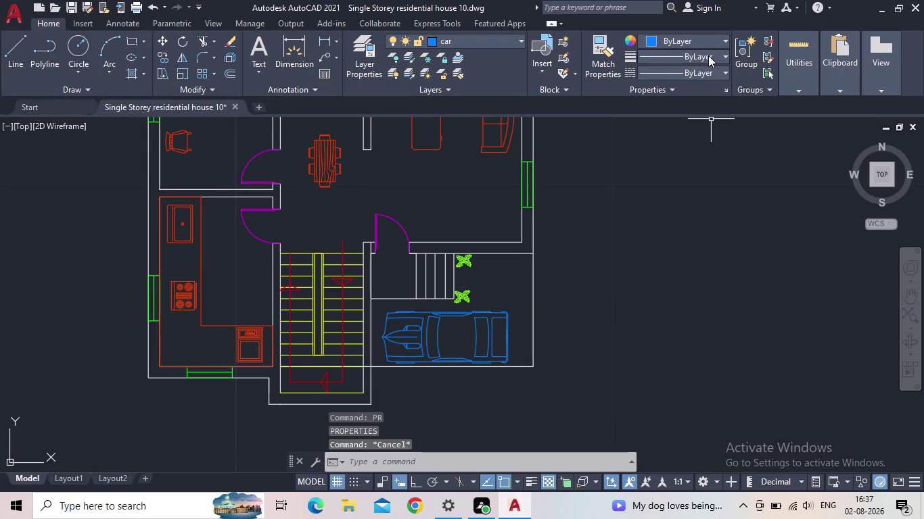
Load the ACAD_ISO02W100 linetype through the Linetype Manager.
click(704, 71)
click(684, 138)
click(566, 131)
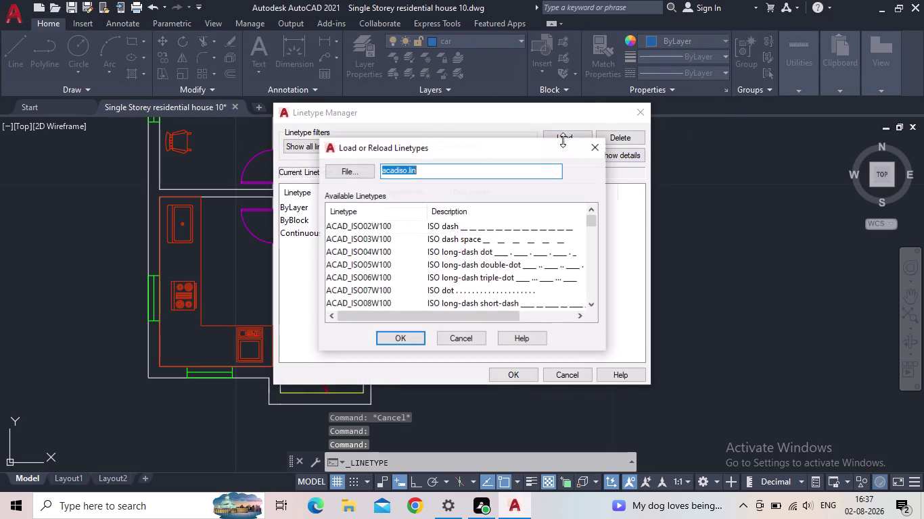
click(455, 225)
click(402, 340)
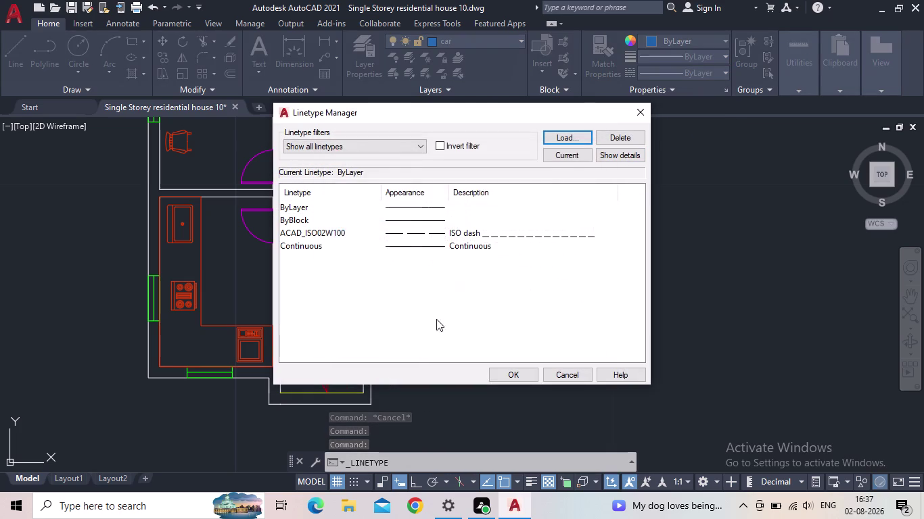
click(516, 373)
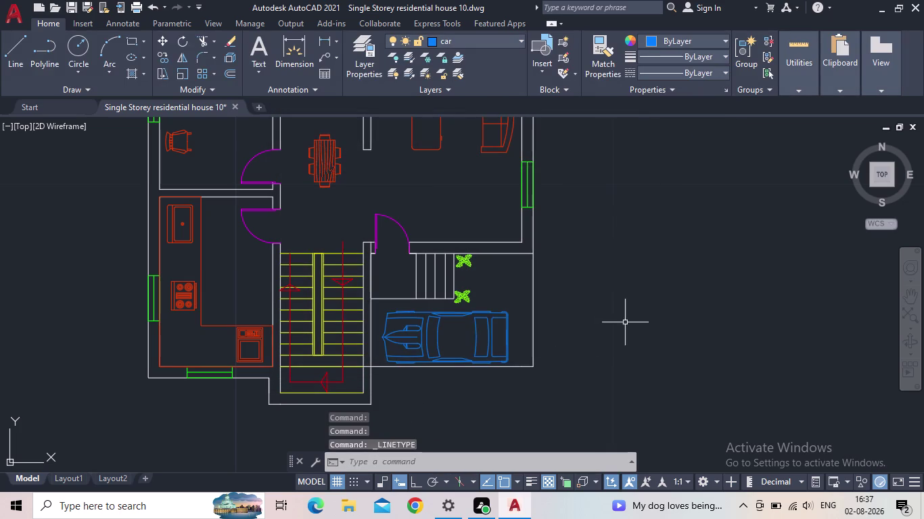
Select the bay's right boundary line and open its properties with PR.
click(532, 330)
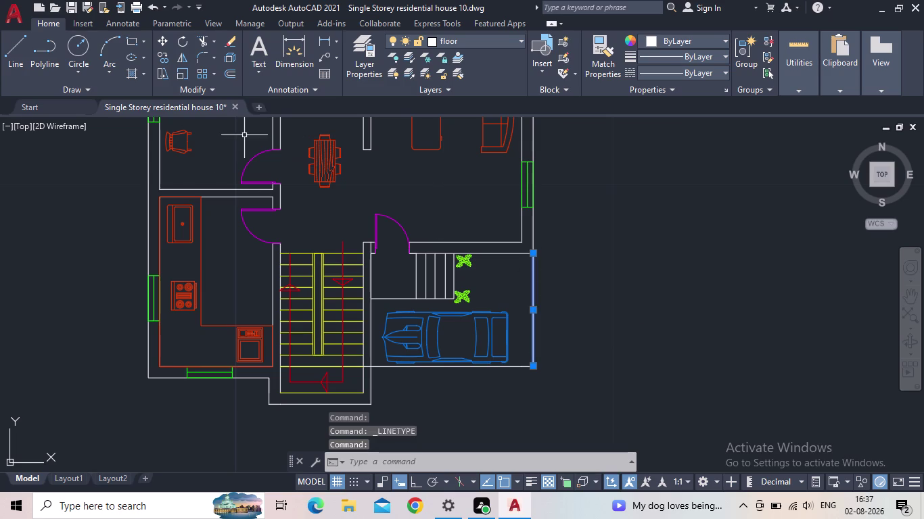
key(p)
key(r)
key(Return)
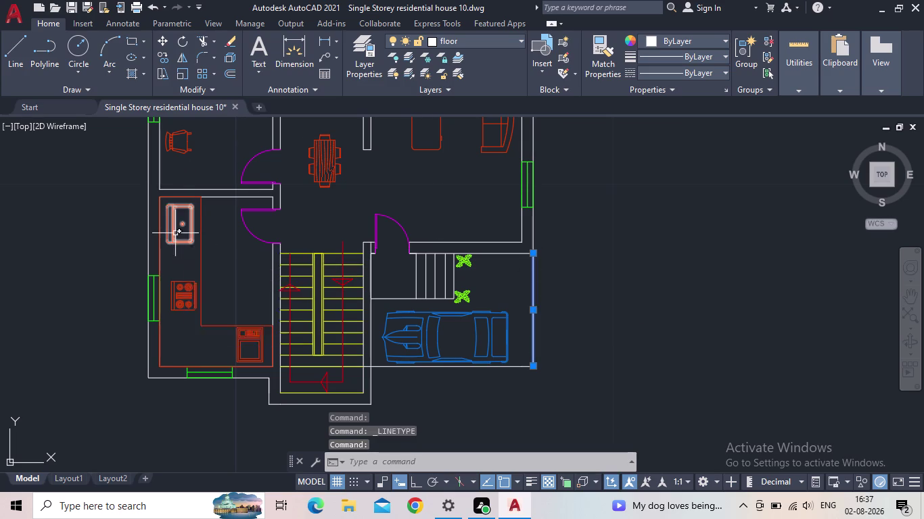
click(179, 110)
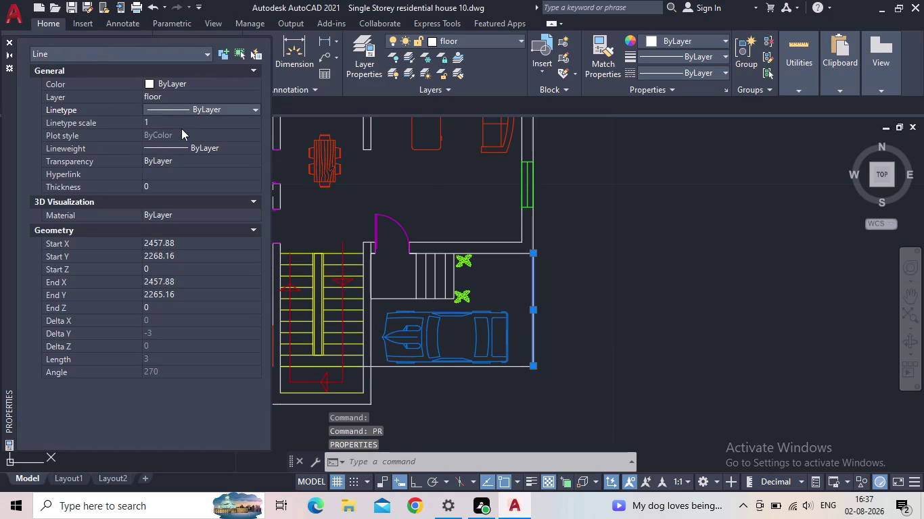
Give the boundary line the ISO dash linetype with a linetype scale of 0.5.
click(189, 109)
click(189, 151)
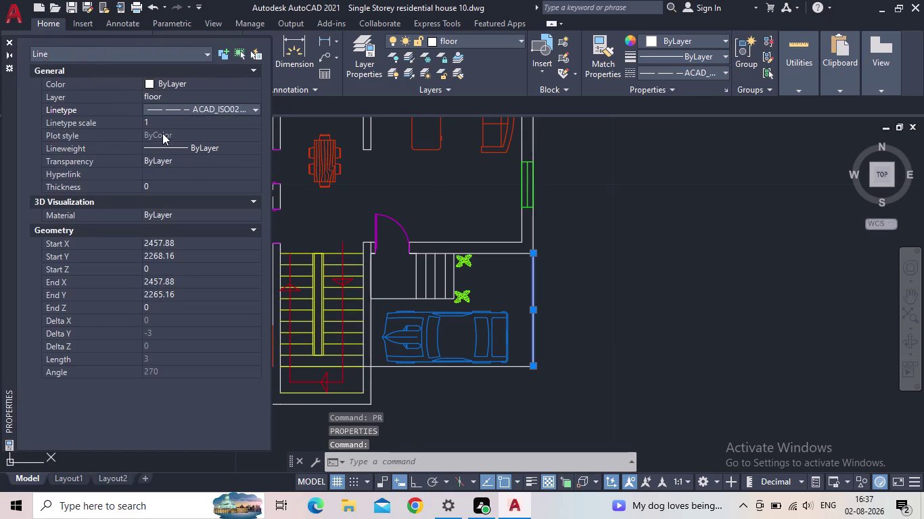
click(155, 121)
text(0)
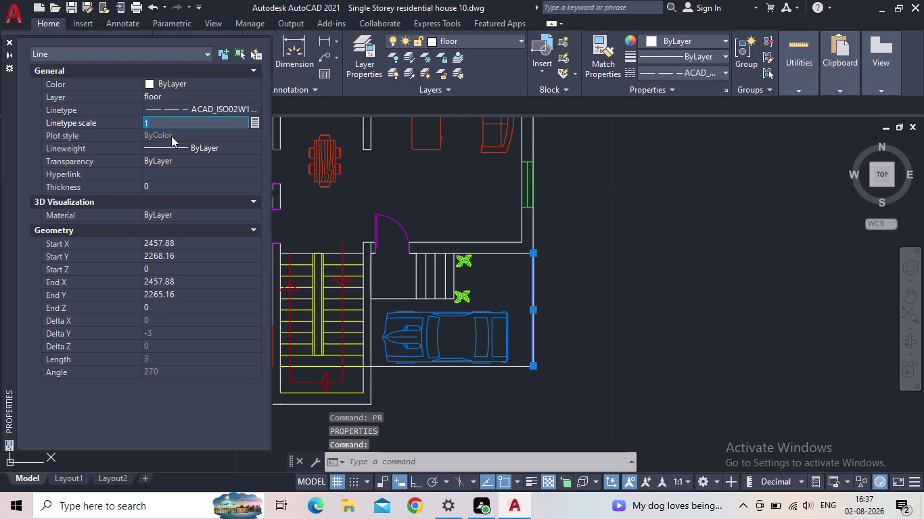
text(.5)
key(Return)
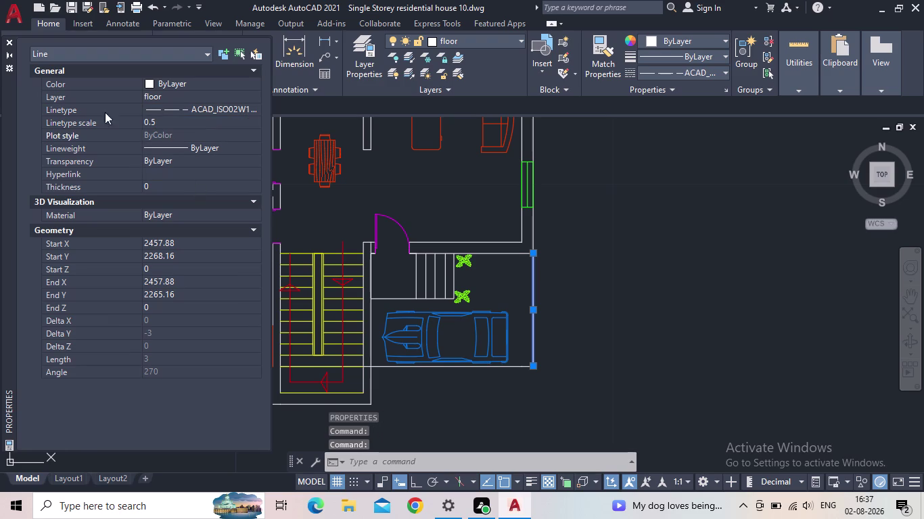
click(11, 42)
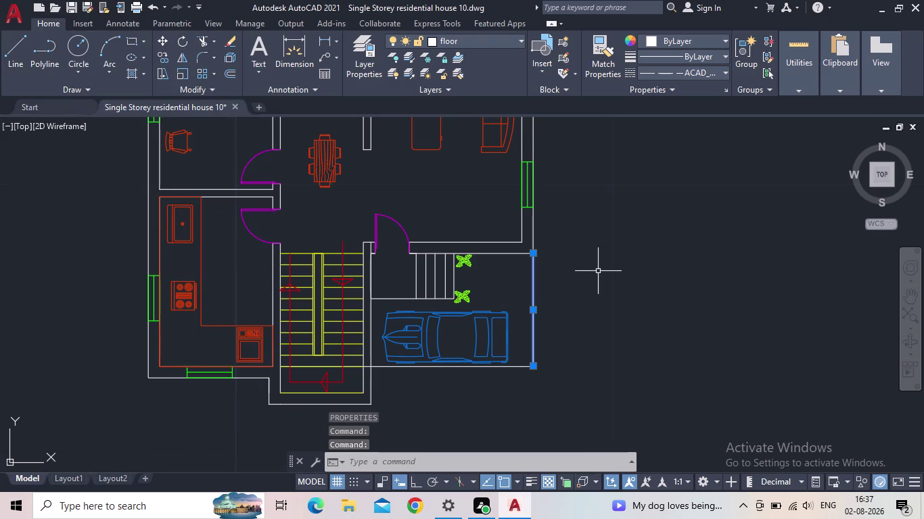
key(Escape)
Reselect the boundary line in Properties (PR) and reduce its linetype scale to 0.1.
click(532, 299)
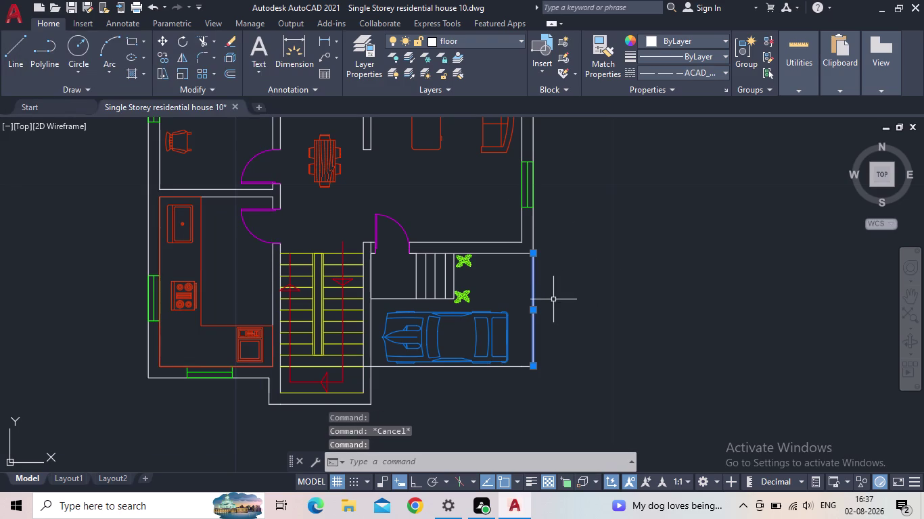
scroll(up, 3)
key(p)
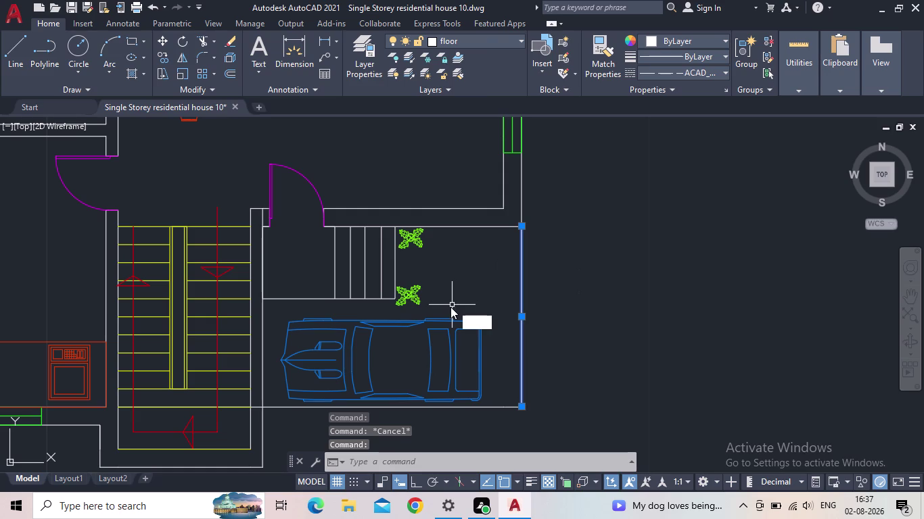
key(r)
key(Return)
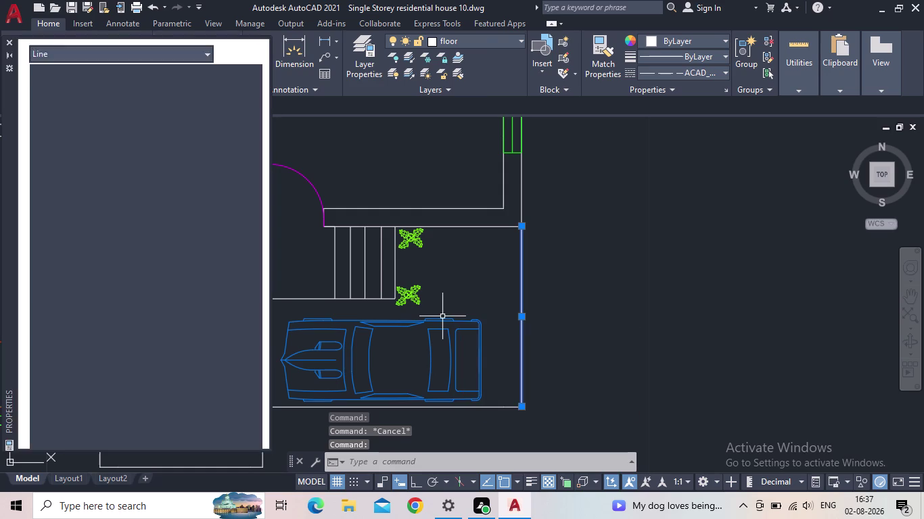
click(188, 123)
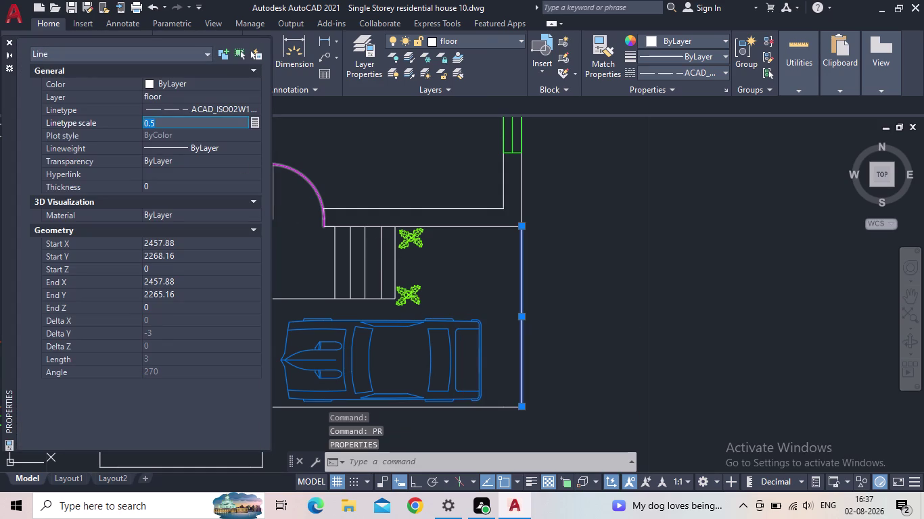
text(0.1)
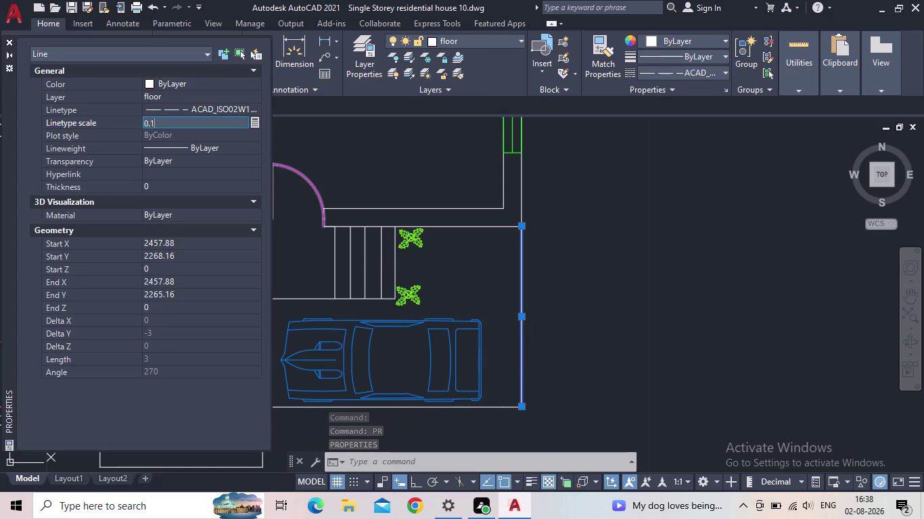
key(Return)
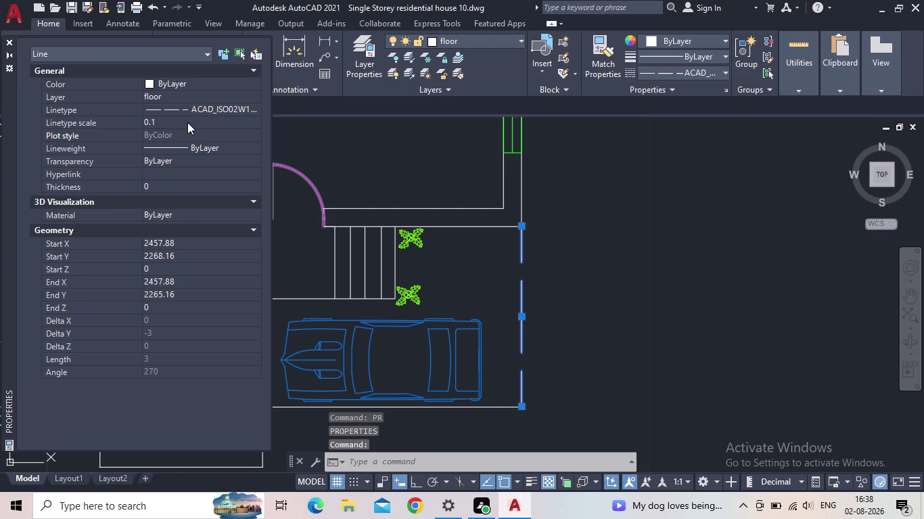
Set the line's linetype scale to 0.01, then close Properties and clear the selection.
click(187, 123)
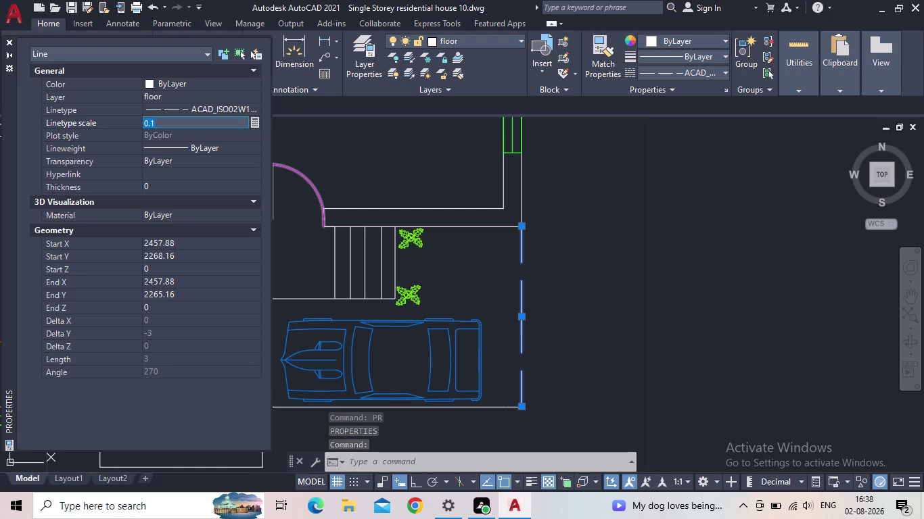
text(0.)
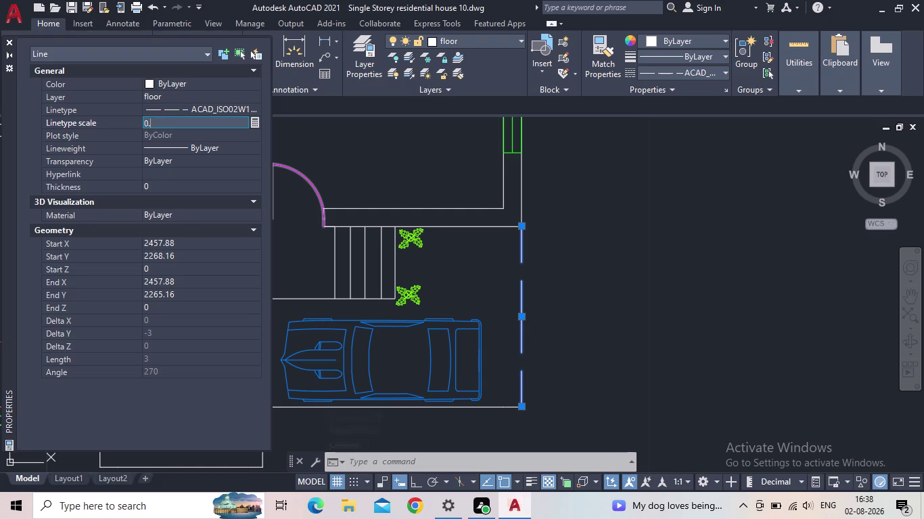
text(10)
key(BackSpace)
key(BackSpace)
text(01)
key(Return)
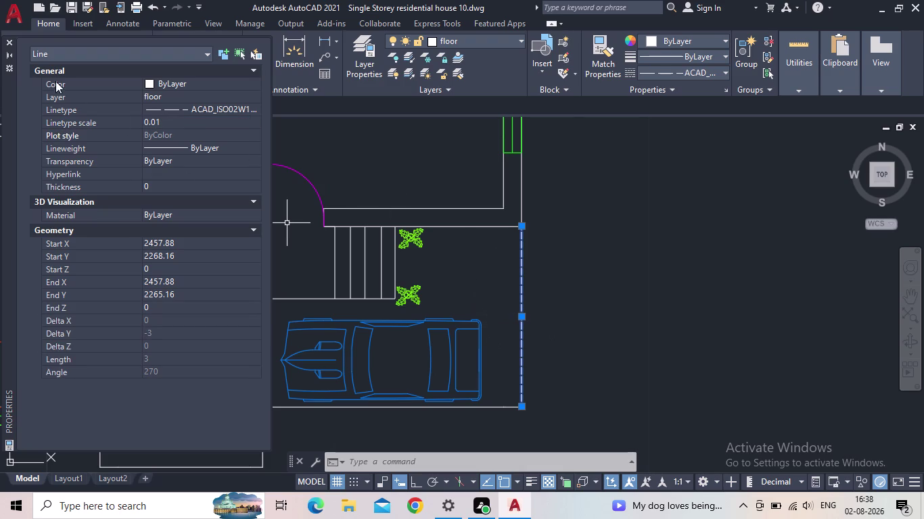
click(2, 40)
click(6, 41)
key(Escape)
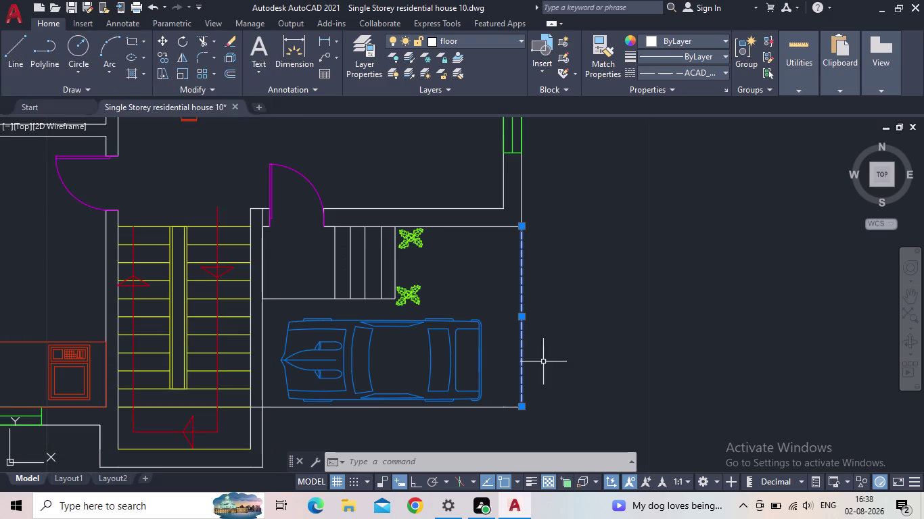
middle_click(627, 353)
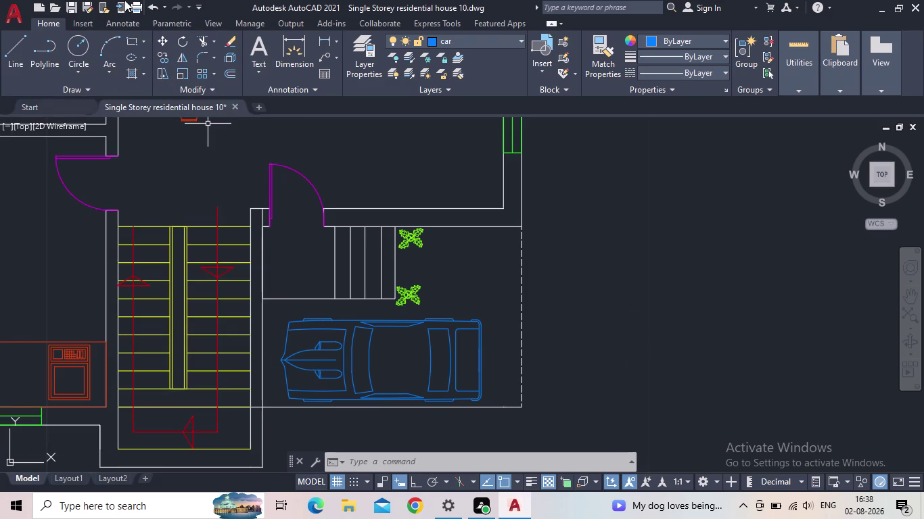
Save the drawing and bring the whole house, stairs and car into view.
click(66, 2)
scroll(down, 3)
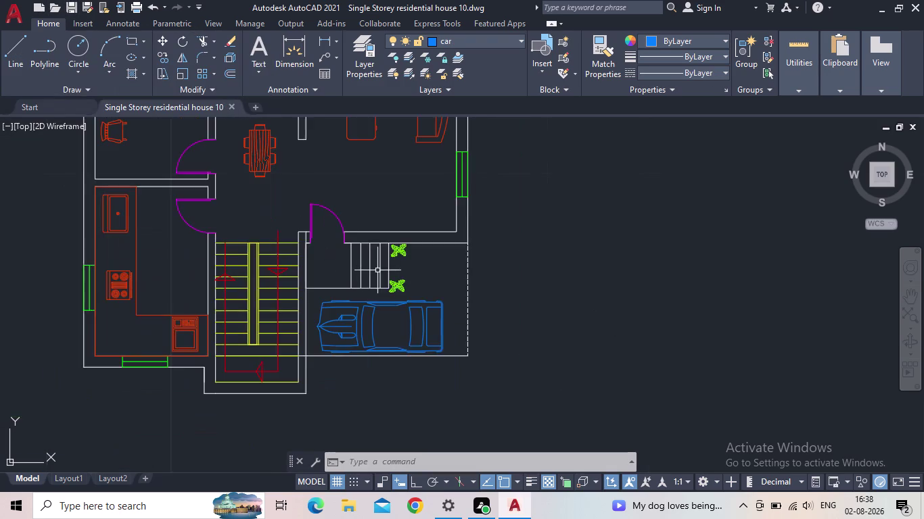
scroll(down, 3)
middle_drag(376, 265, 418, 301)
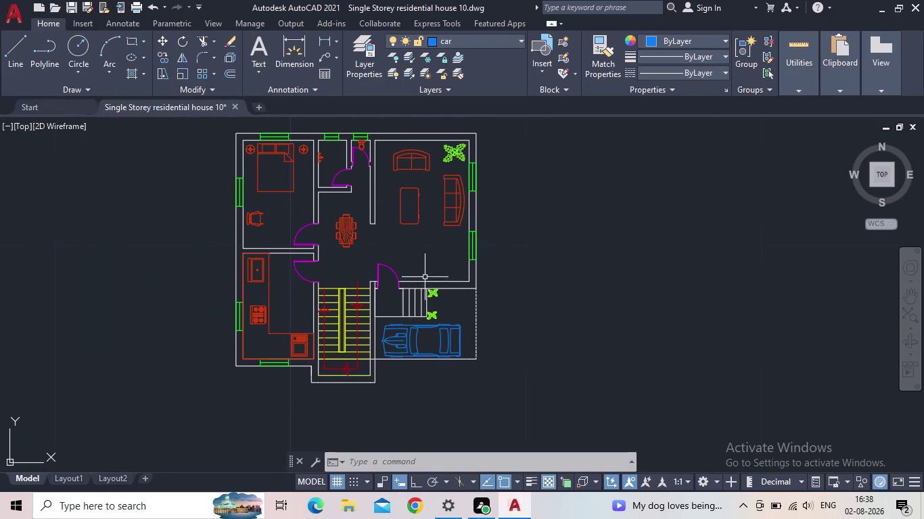
middle_drag(322, 261, 416, 305)
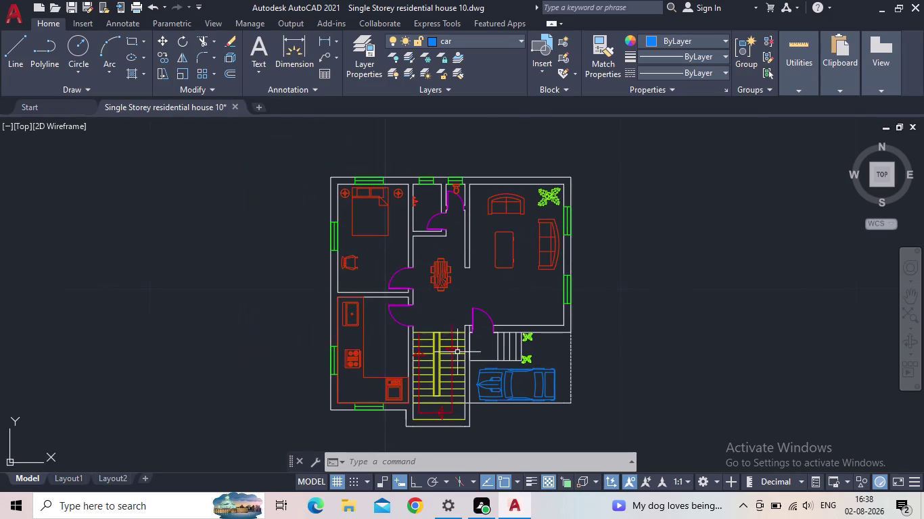
scroll(up, 3)
middle_drag(453, 346, 474, 302)
scroll(down, 3)
scroll(down, 3)
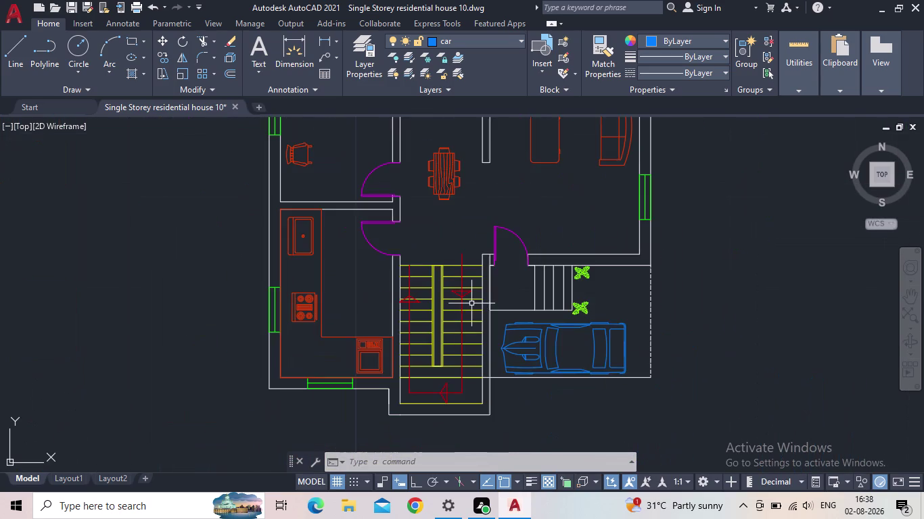
middle_drag(473, 289, 451, 355)
scroll(down, 3)
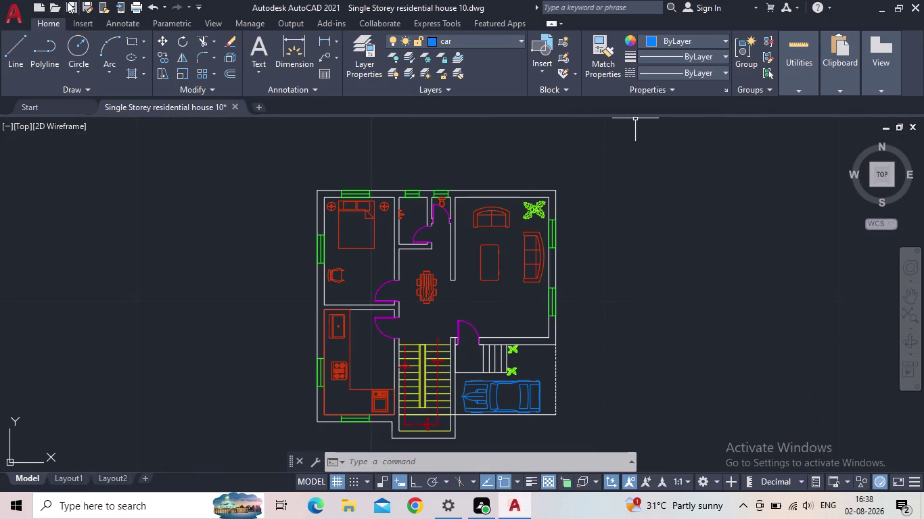
Save again, re-centre the floor plan, and open the Layer Properties Manager.
click(67, 1)
middle_drag(485, 293, 497, 293)
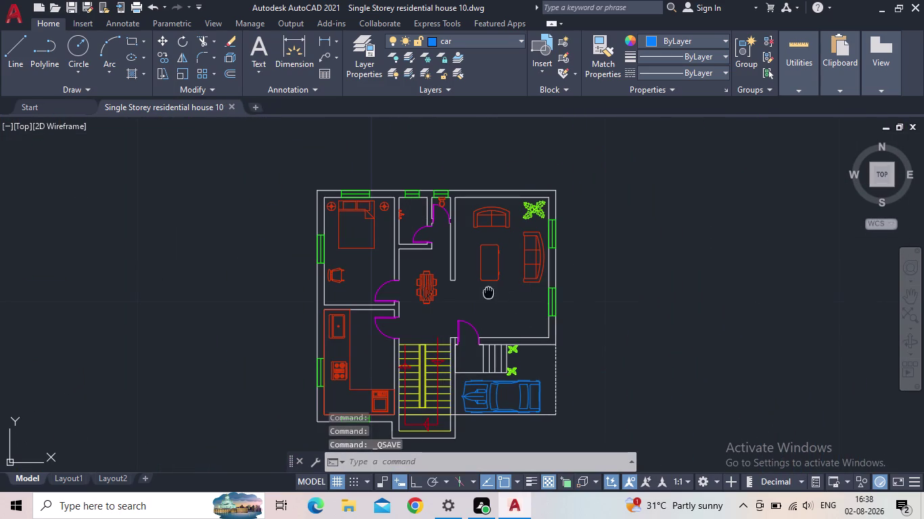
middle_drag(497, 293, 579, 321)
click(364, 65)
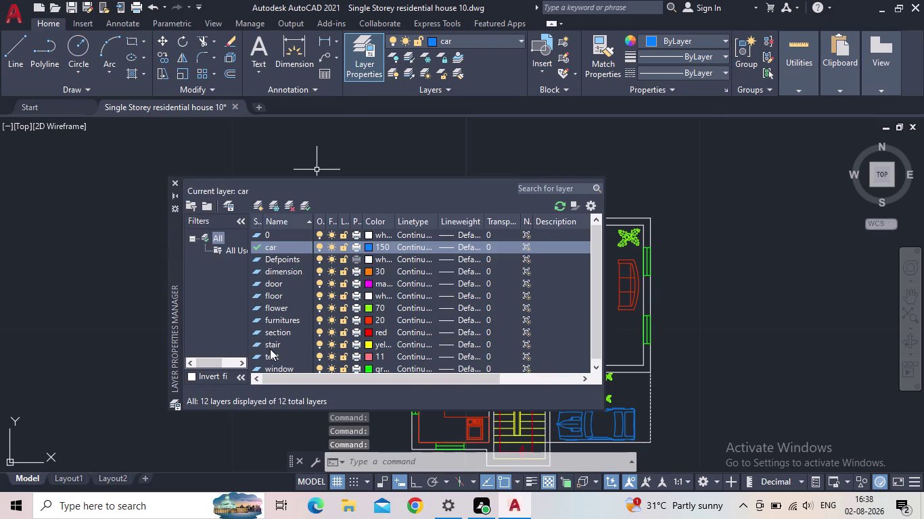
Set the text layer as current and close the Layer Properties Manager.
double_click(254, 357)
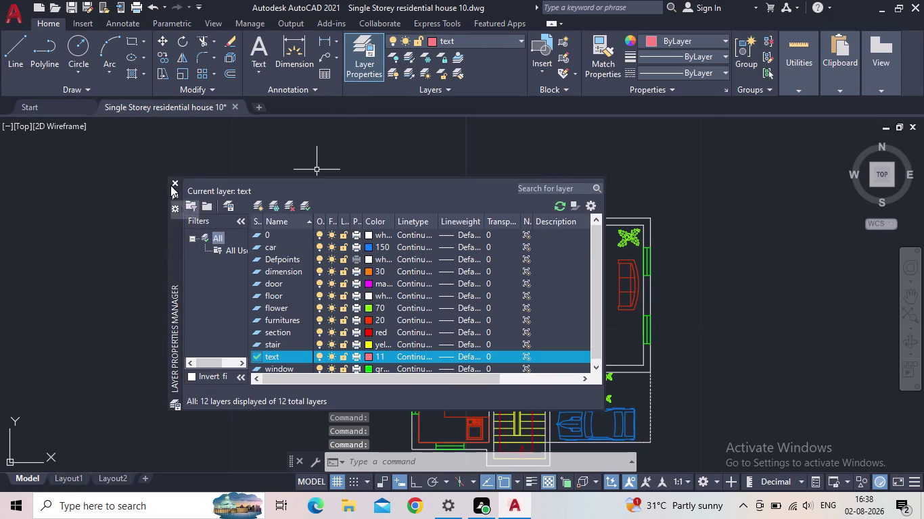
click(174, 183)
middle_drag(603, 324, 550, 208)
scroll(up, 3)
scroll(up, 3)
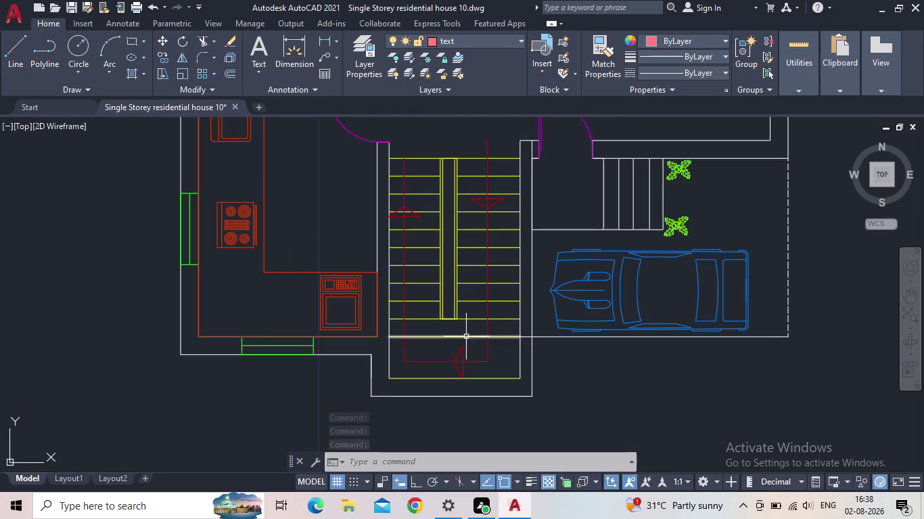
Pan and zoom across the plan, from the stairs and car to the top rooms.
middle_drag(529, 411, 565, 474)
scroll(down, 3)
middle_drag(533, 231, 556, 518)
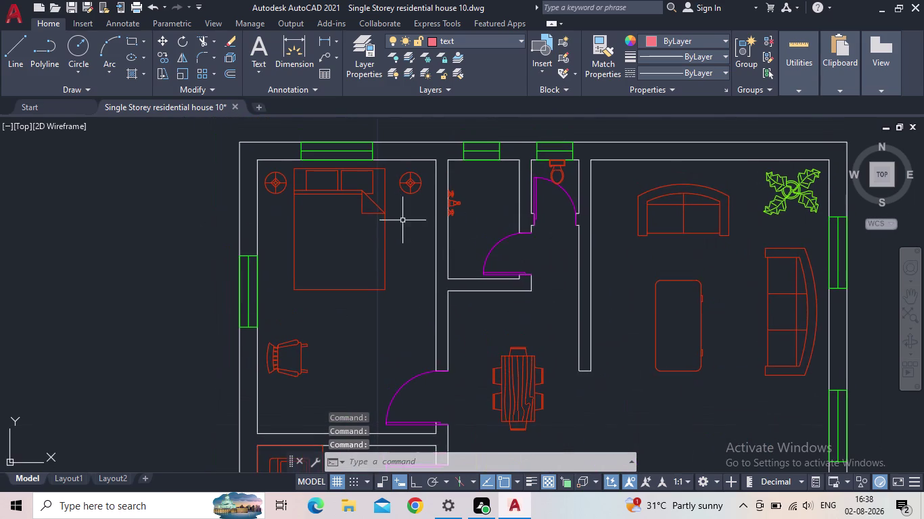
middle_drag(386, 215, 449, 347)
scroll(up, 3)
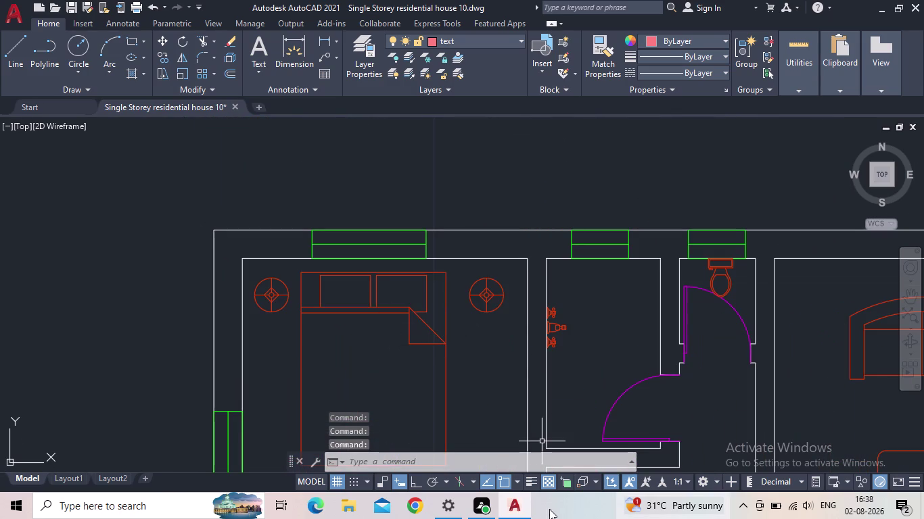